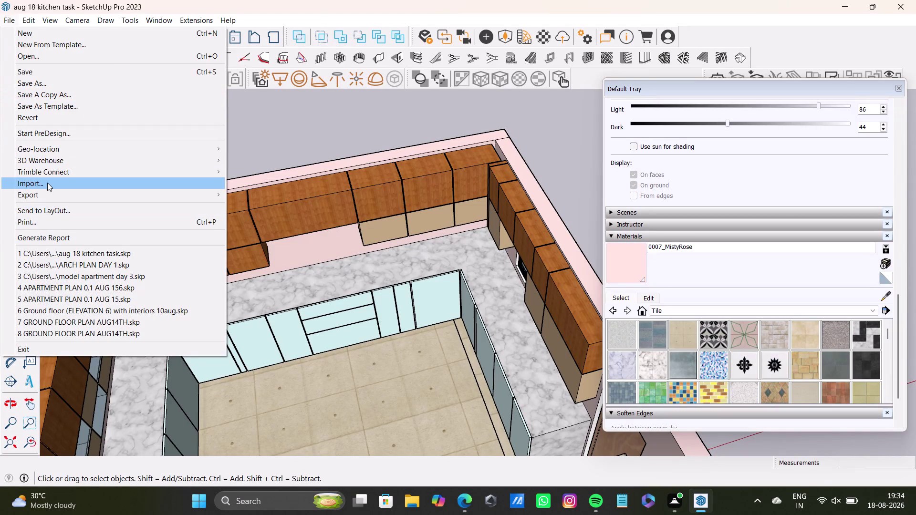
Import the kitchen+chimney model and place it on the counter.
click(47, 183)
click(143, 129)
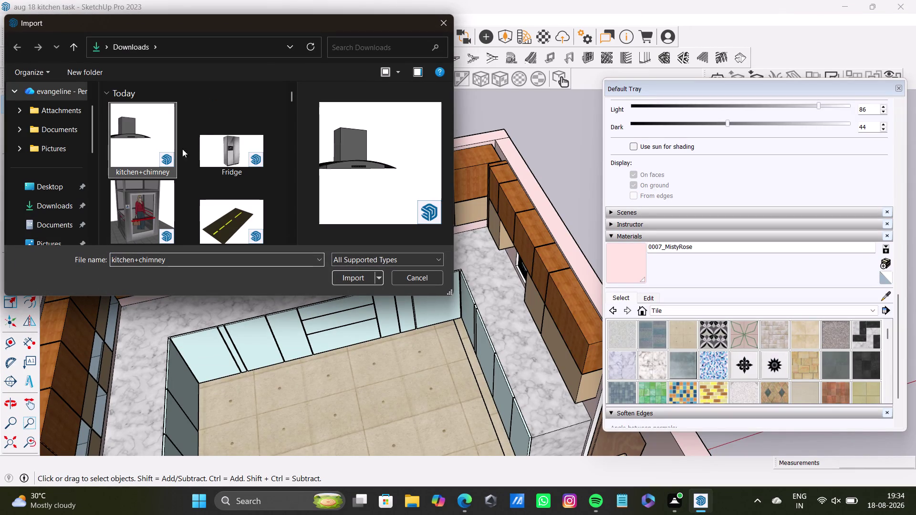
click(358, 280)
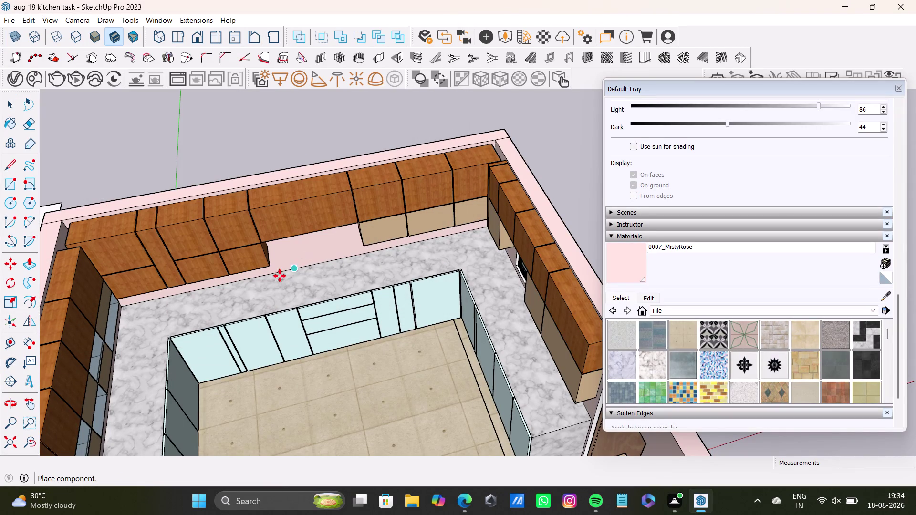
click(255, 312)
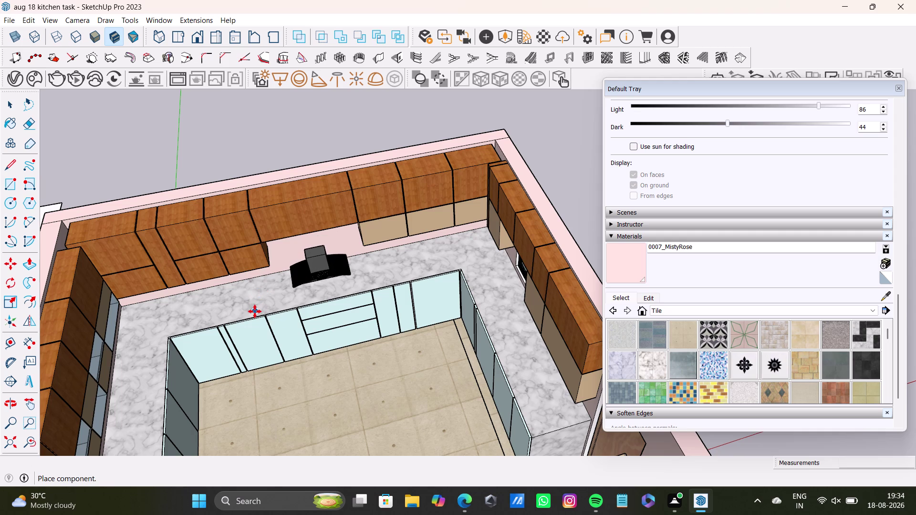
Select the placed chimney hood and pick it up to raise it toward the wall cabinets.
scroll(up, 3)
middle_drag(356, 262, 345, 218)
click(34, 445)
middle_drag(319, 287, 335, 364)
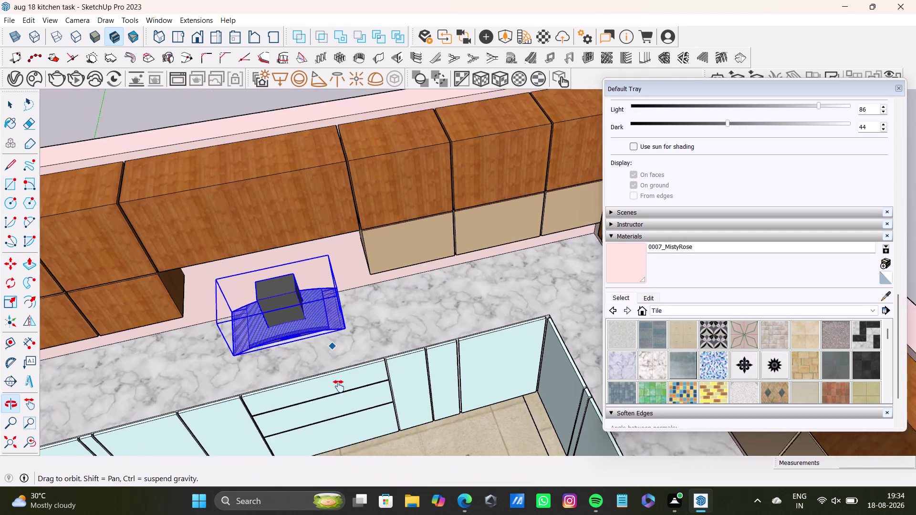
middle_drag(335, 364, 338, 391)
middle_drag(355, 391, 263, 261)
click(303, 298)
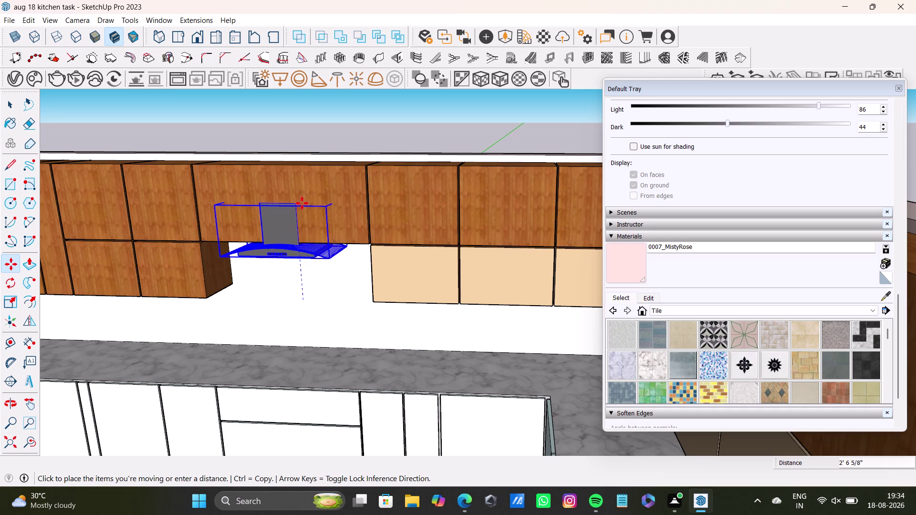
Drop the hood under the wall cabinets and scale it taller.
click(302, 204)
key(s)
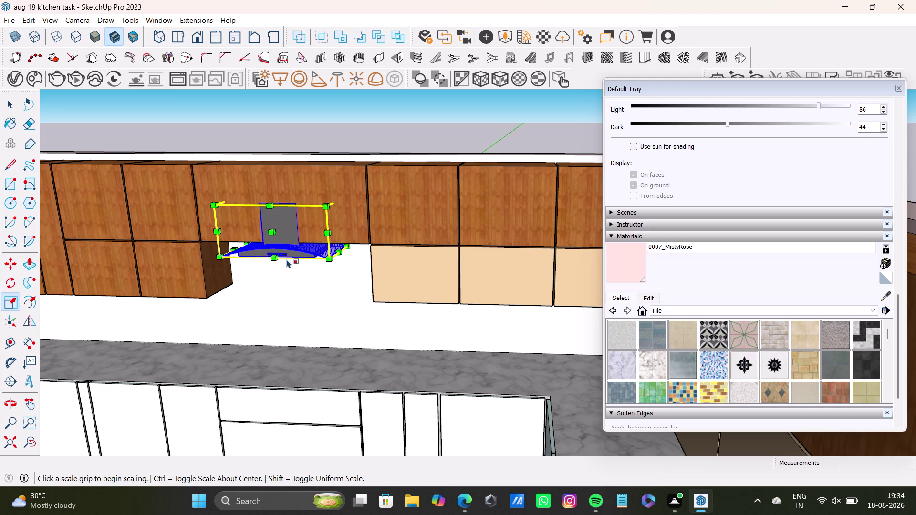
scroll(up, 3)
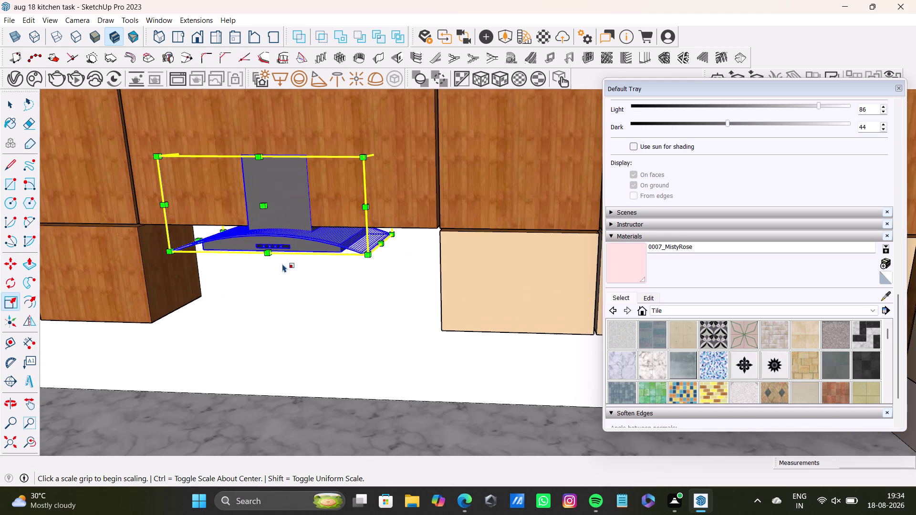
middle_drag(282, 264, 272, 171)
scroll(up, 3)
drag(298, 244, 300, 278)
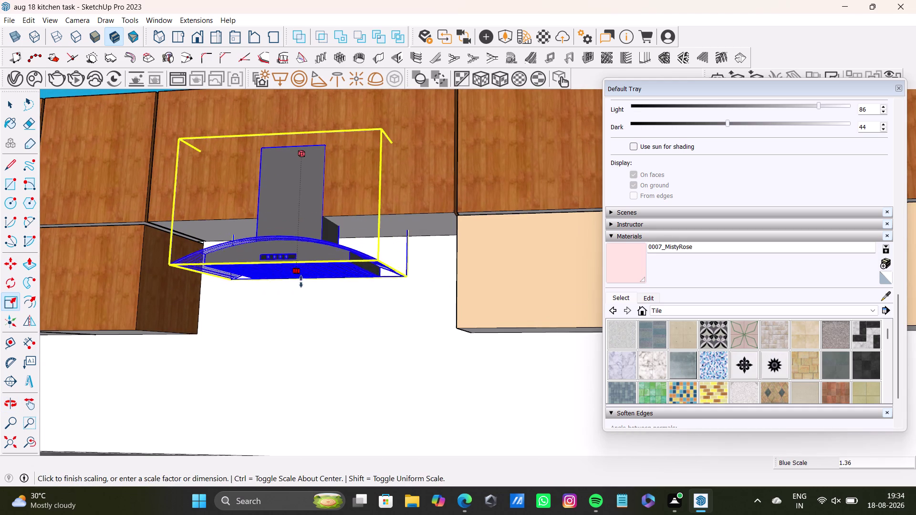
drag(300, 277, 307, 285)
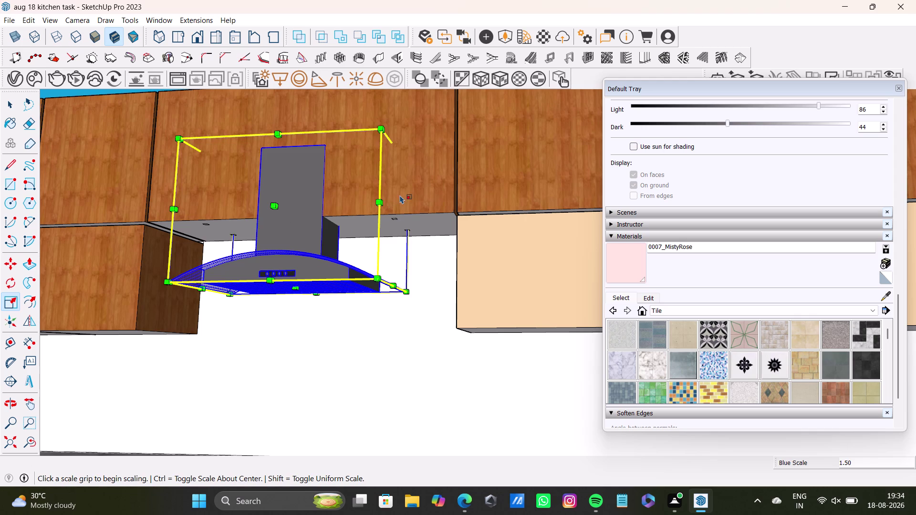
Widen the hood on both sides and reduce its depth toward the wall.
middle_drag(406, 211, 379, 268)
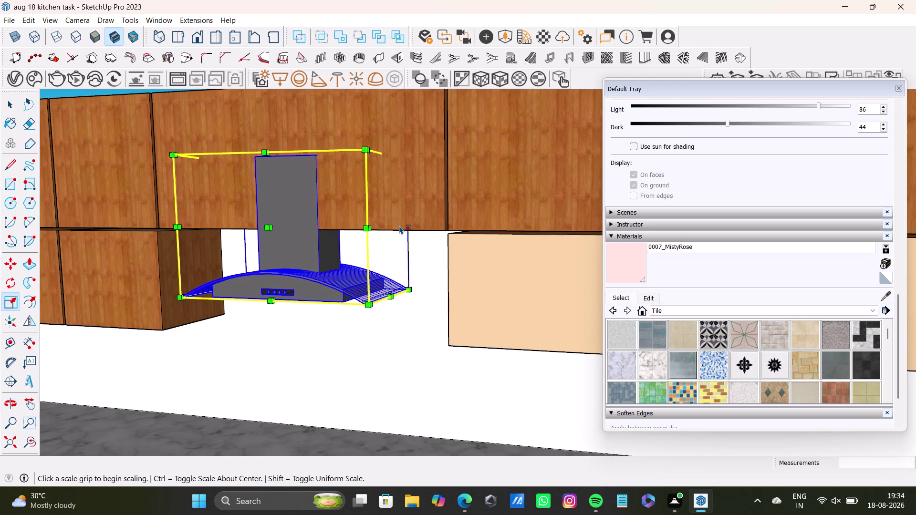
drag(392, 230, 412, 231)
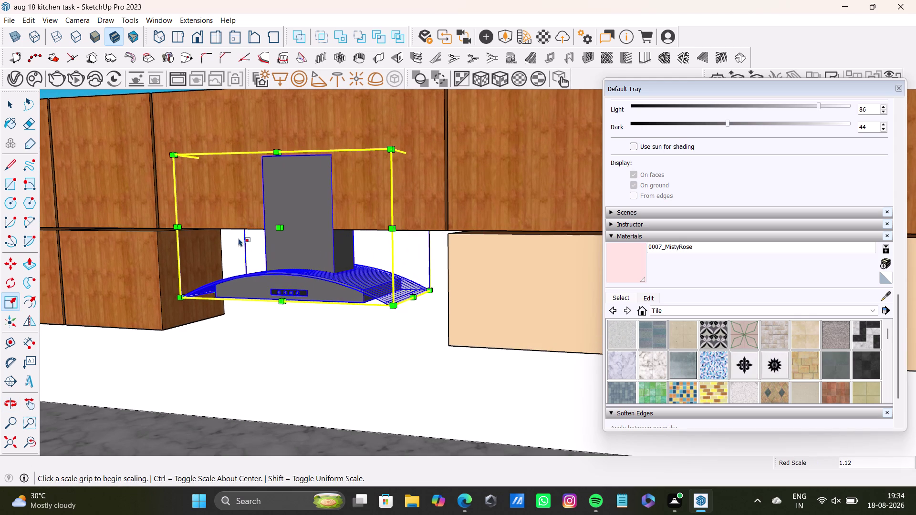
drag(213, 228, 193, 223)
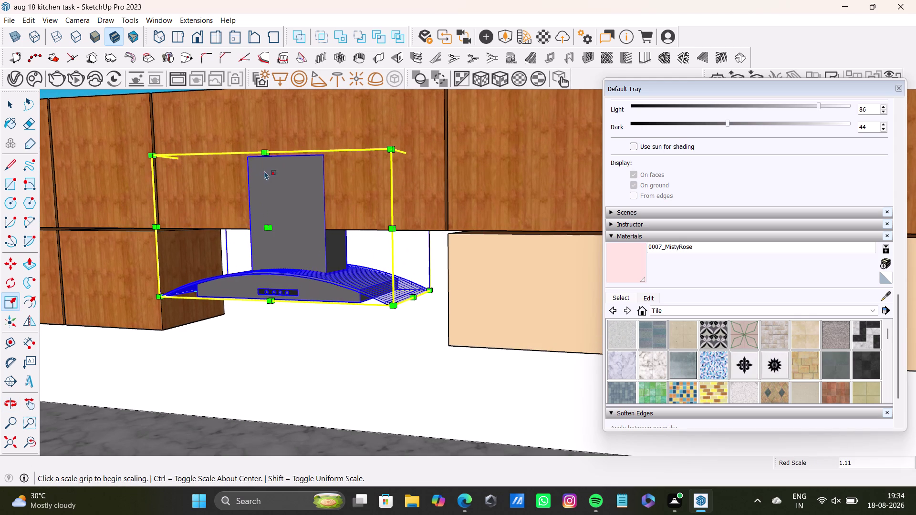
drag(270, 225, 281, 221)
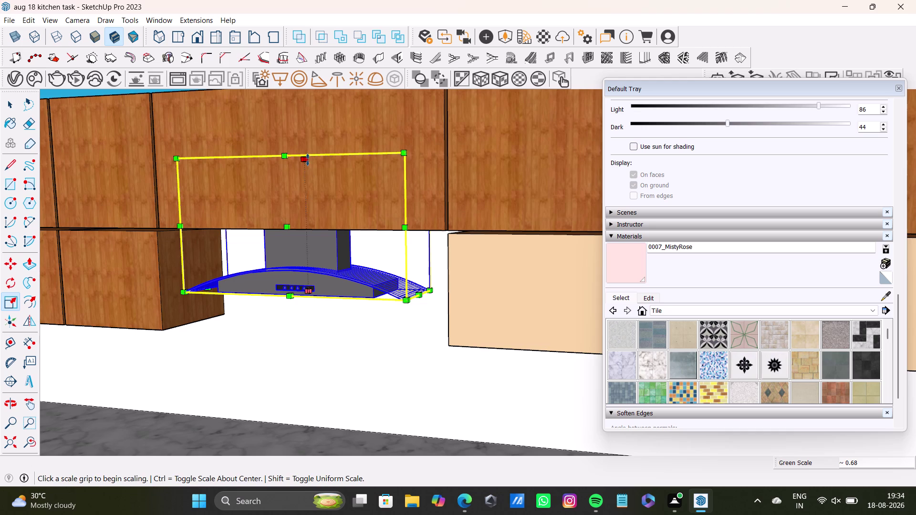
Fine-tune the hood's height to fit the gap and finish scaling.
middle_drag(289, 306, 321, 171)
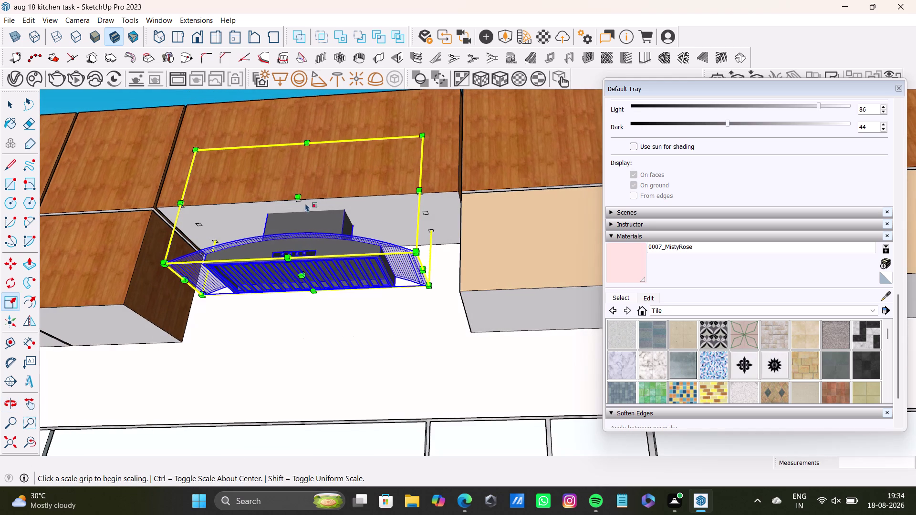
drag(300, 278, 299, 287)
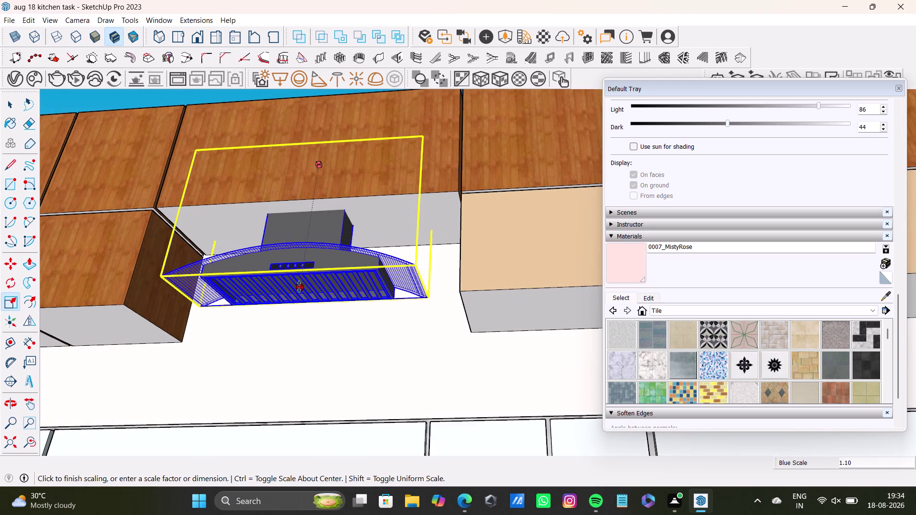
drag(299, 287, 300, 288)
key(space)
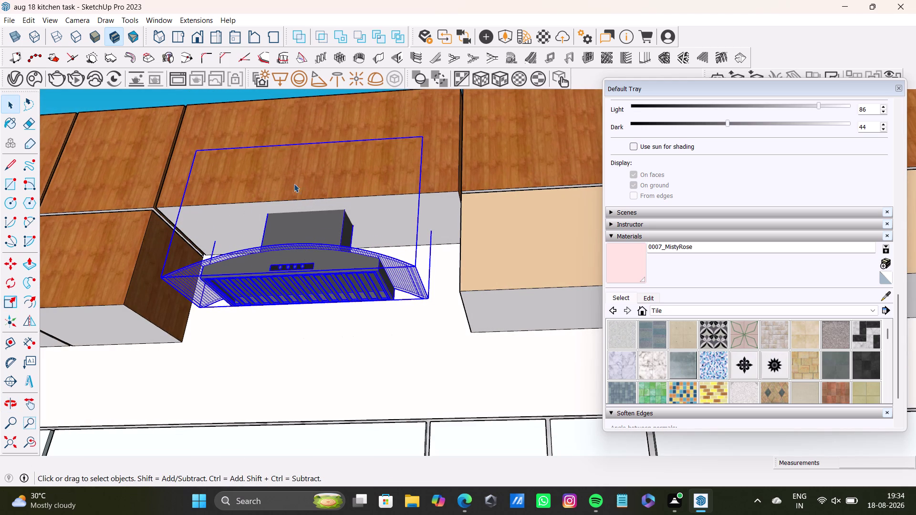
click(883, 298)
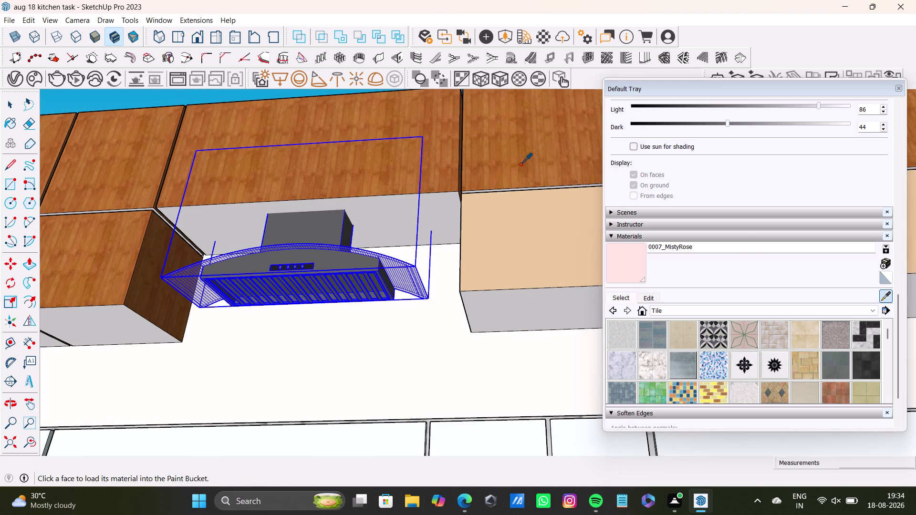
Sample the cabinets' wood material and apply it to nearby wall cabinet faces.
click(521, 164)
click(618, 268)
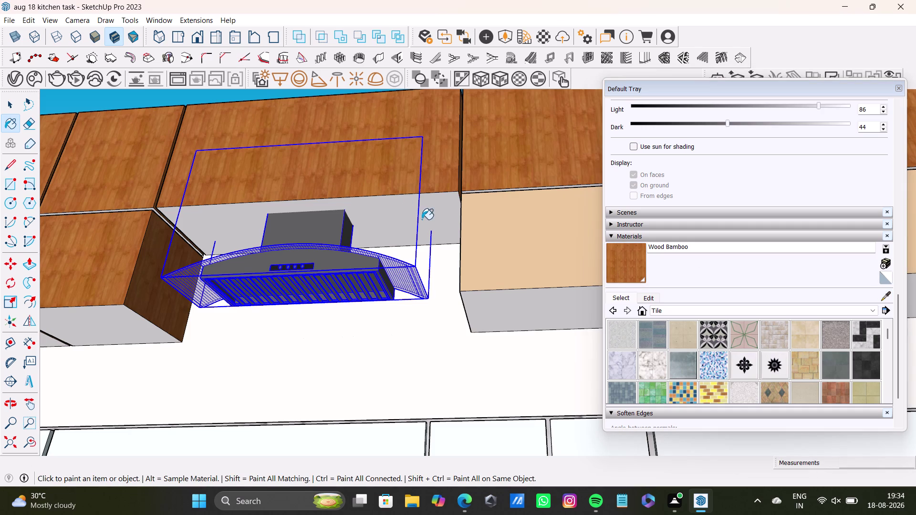
key(space)
click(438, 216)
scroll(up, 3)
scroll(up, 3)
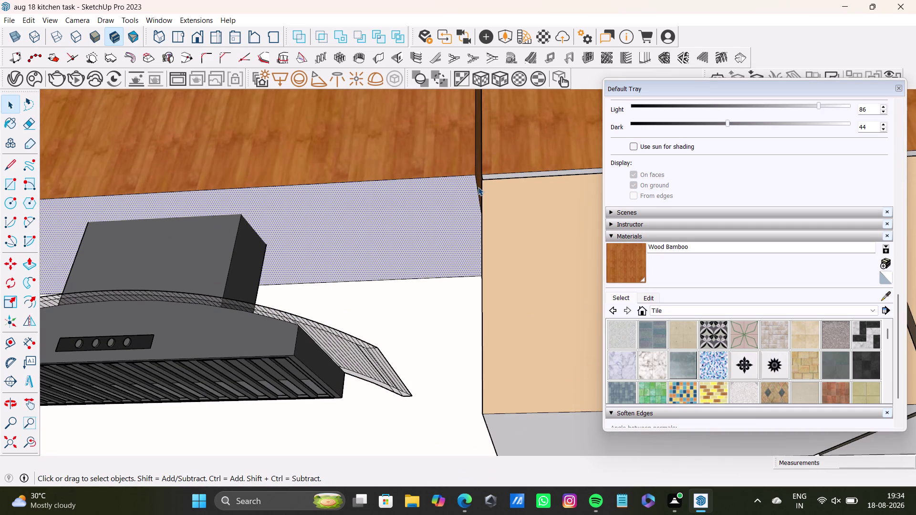
scroll(down, 3)
scroll(up, 3)
click(509, 181)
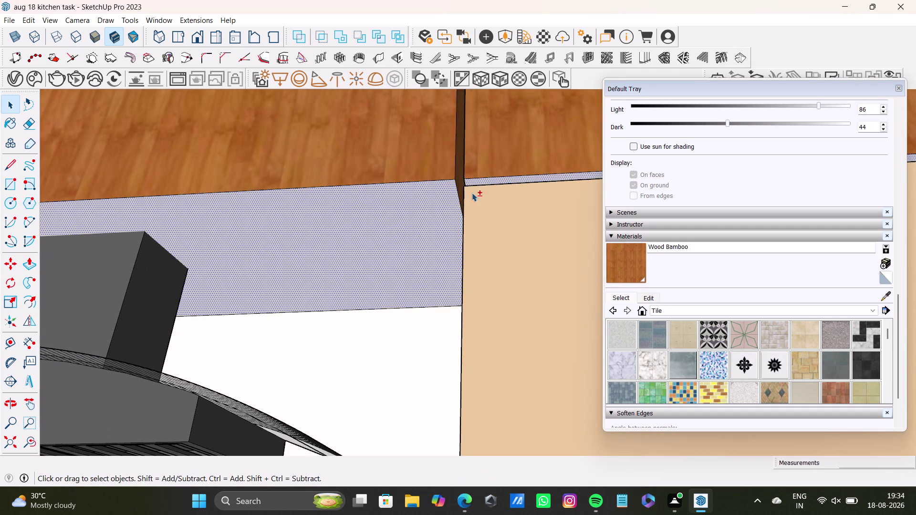
scroll(down, 3)
Paint the joint between the cabinets and the cabinet tops with the sampled wood.
middle_drag(349, 246, 631, 211)
scroll(up, 3)
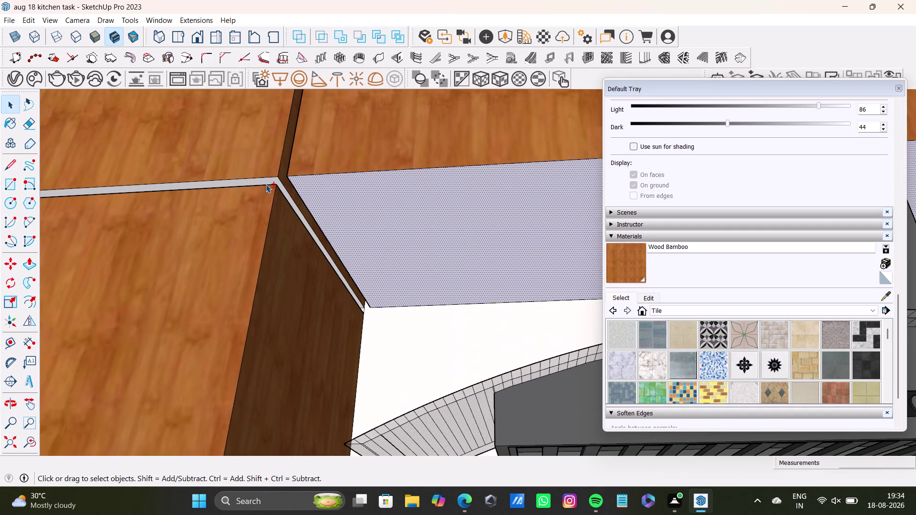
click(269, 181)
scroll(down, 3)
middle_drag(255, 183, 500, 228)
scroll(up, 3)
click(294, 241)
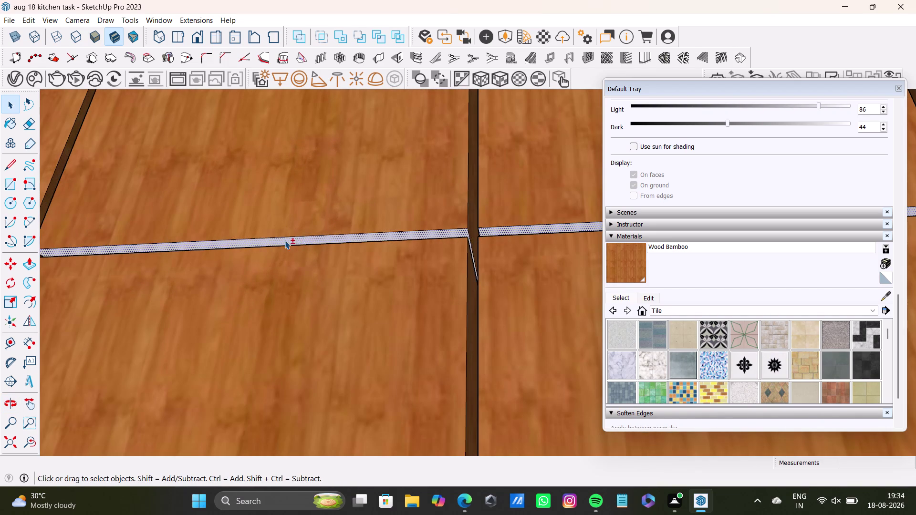
scroll(down, 3)
middle_drag(265, 240, 468, 252)
scroll(up, 3)
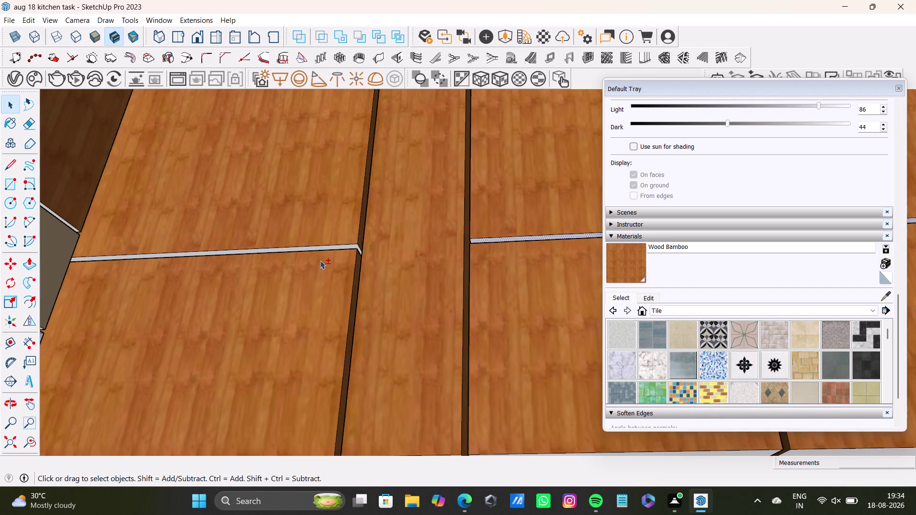
click(335, 249)
scroll(down, 3)
Paint the corner cabinet's faces, including its diagonal edge.
middle_drag(19, 224, 77, 222)
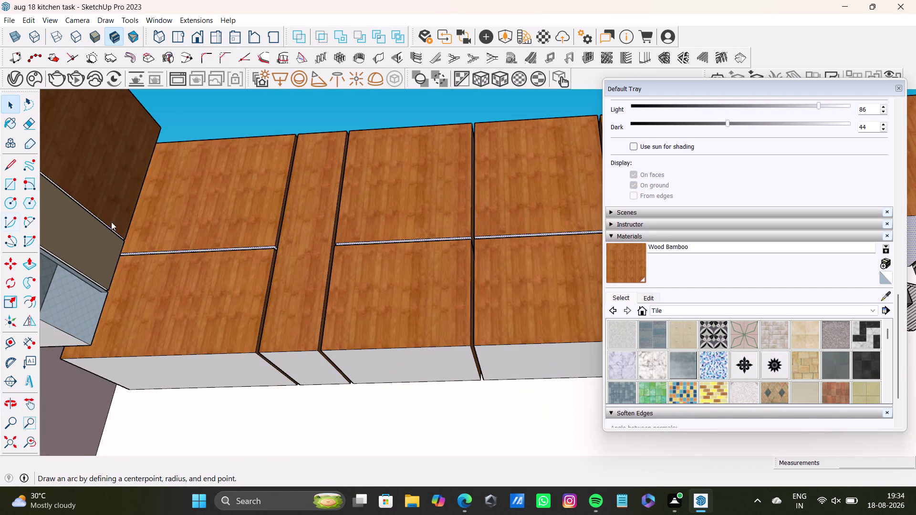
middle_drag(77, 222, 235, 276)
middle_drag(125, 215, 339, 284)
scroll(up, 3)
middle_drag(273, 226, 231, 290)
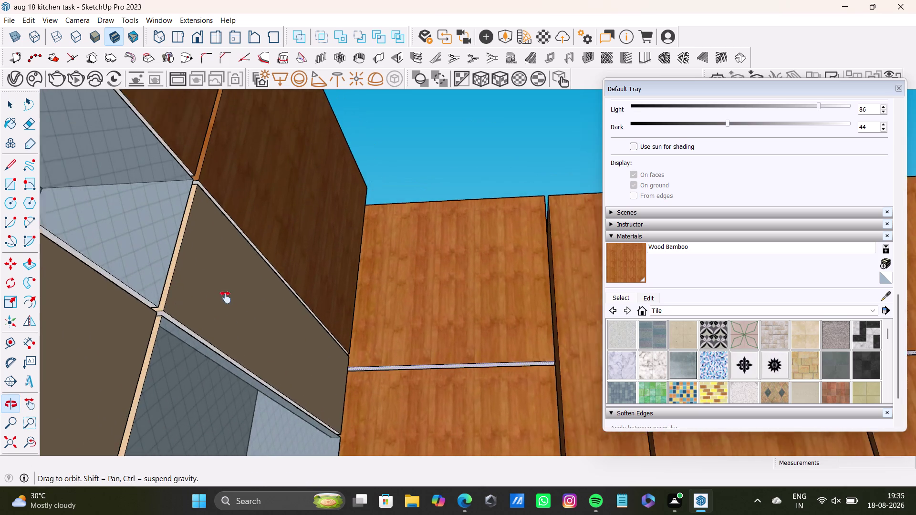
middle_drag(230, 290, 224, 298)
scroll(up, 3)
click(166, 208)
click(158, 208)
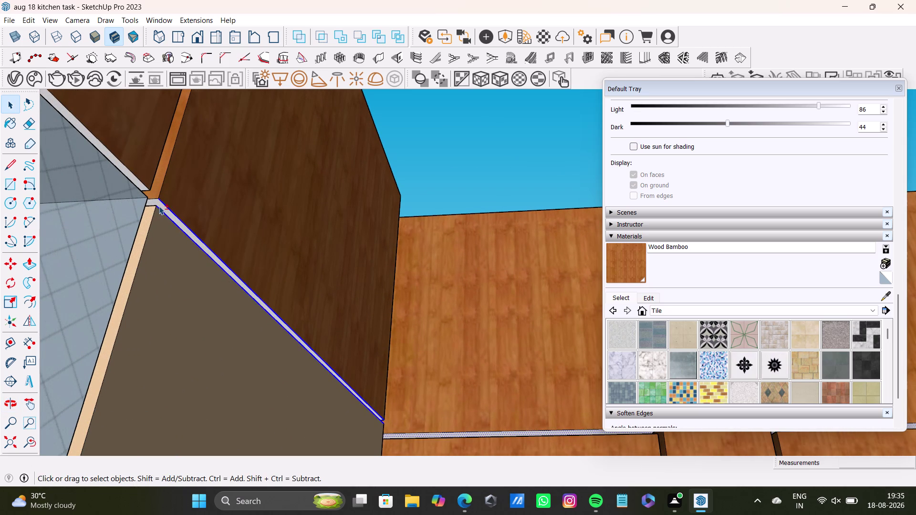
click(160, 205)
click(118, 168)
click(120, 167)
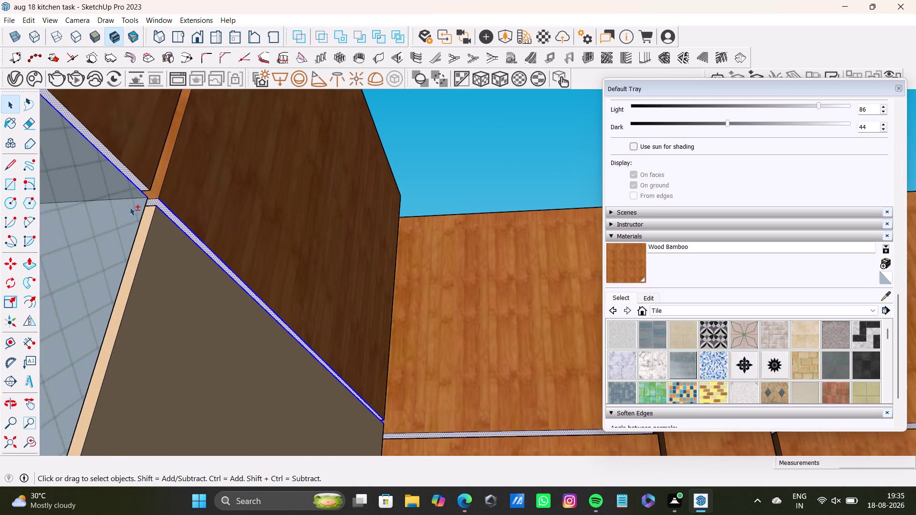
scroll(down, 3)
scroll(up, 3)
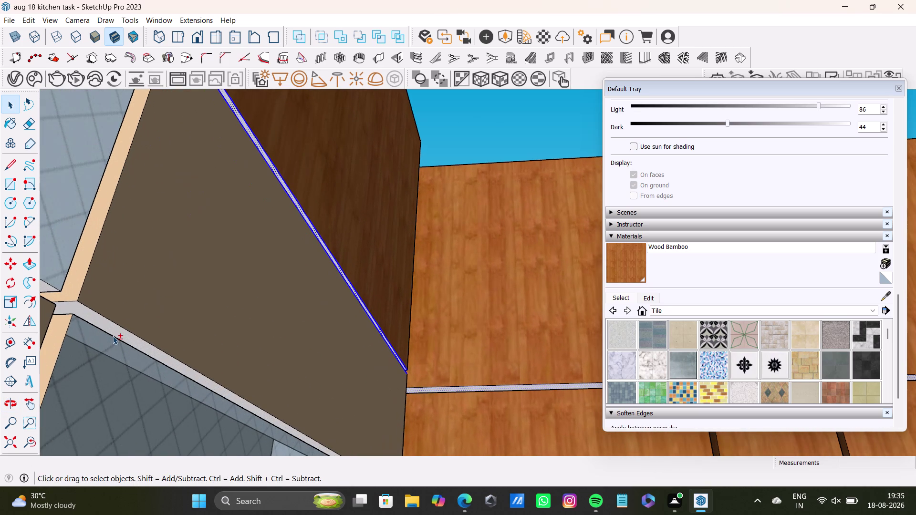
Continue painting the remaining corner cabinet faces.
click(81, 313)
scroll(down, 3)
middle_drag(82, 311, 227, 286)
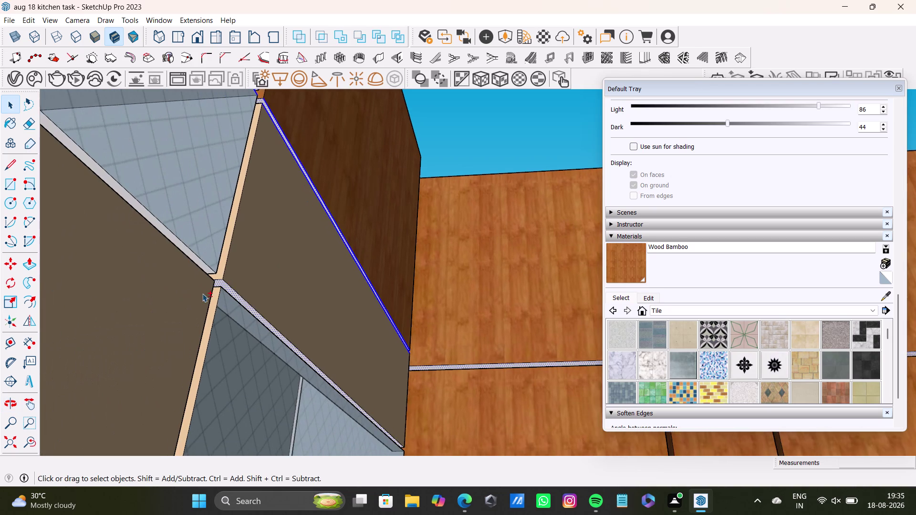
scroll(up, 3)
click(202, 259)
scroll(down, 3)
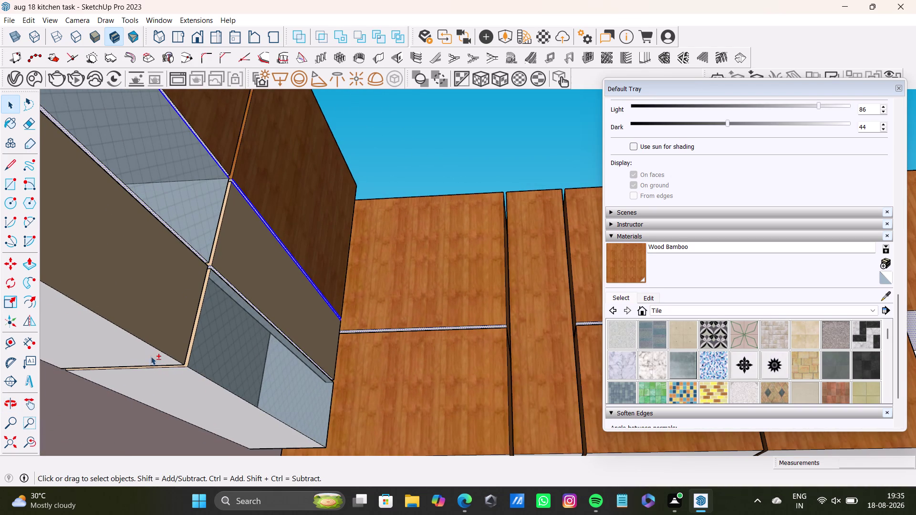
click(134, 358)
click(187, 392)
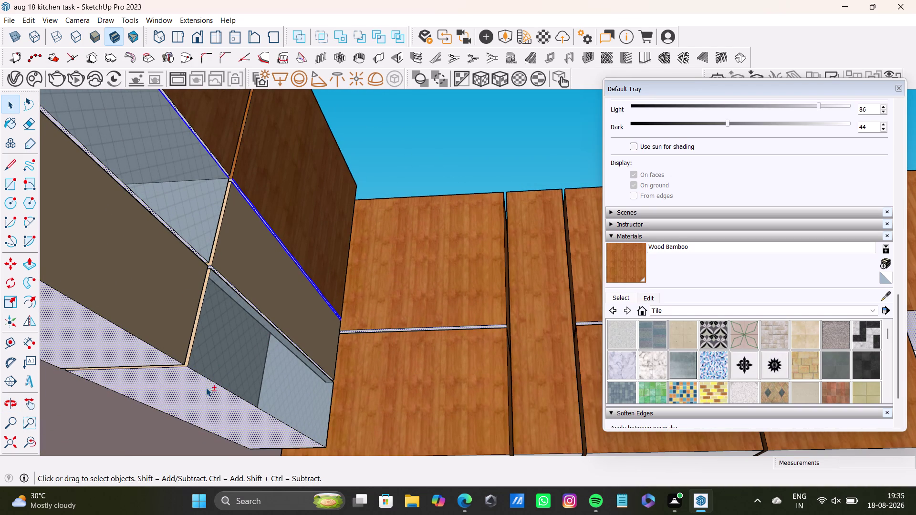
click(186, 418)
click(139, 360)
scroll(down, 3)
middle_drag(179, 337, 305, 460)
scroll(up, 3)
click(233, 177)
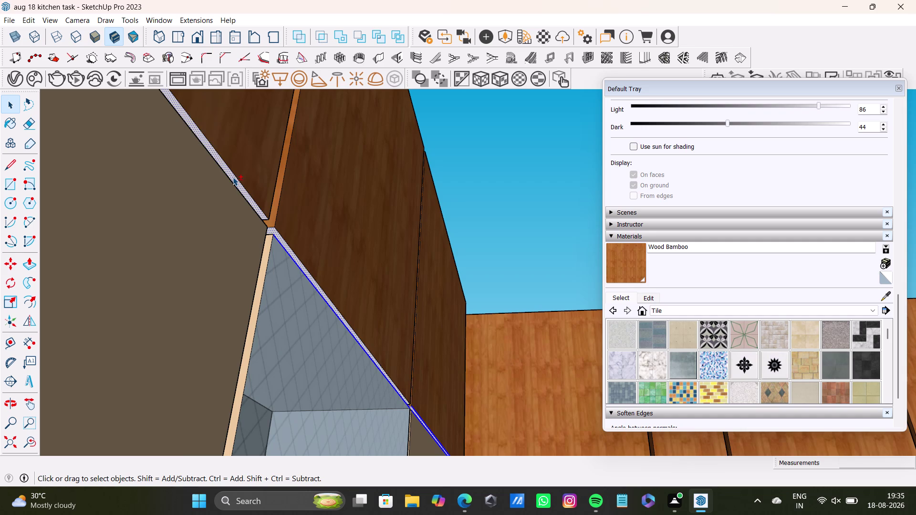
Paint faces along the underside of the upper cabinet row.
scroll(down, 3)
scroll(down, 3)
middle_drag(220, 218, 231, 330)
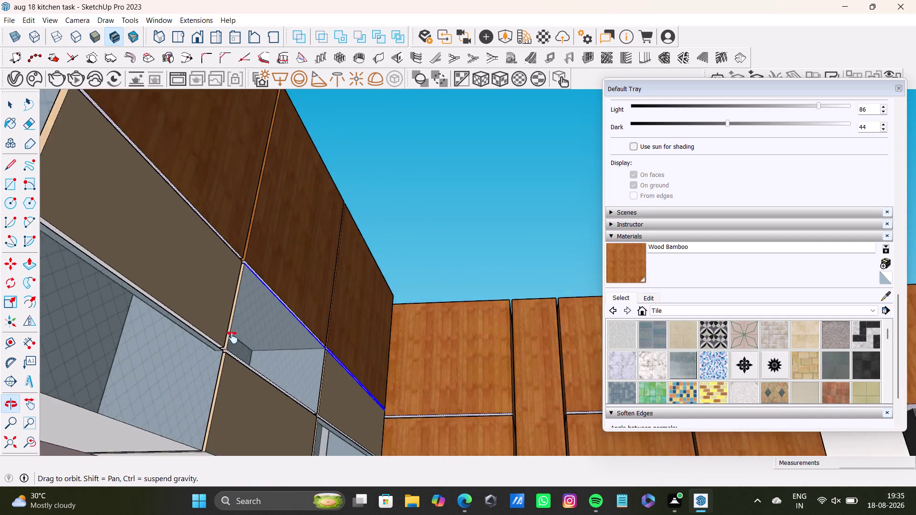
middle_drag(230, 330, 277, 424)
scroll(up, 3)
scroll(up, 3)
click(151, 261)
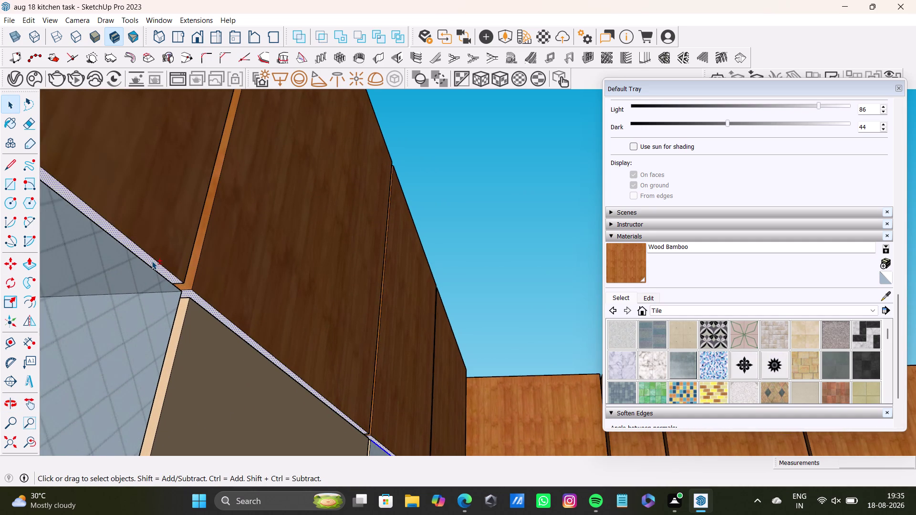
scroll(down, 3)
scroll(up, 3)
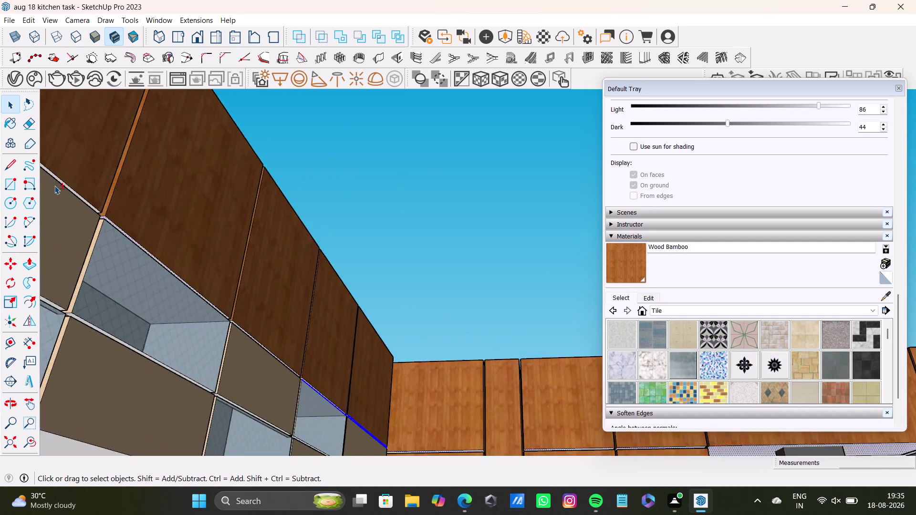
scroll(up, 3)
Paint the side faces of the upper cabinet row.
click(82, 188)
click(82, 191)
click(82, 191)
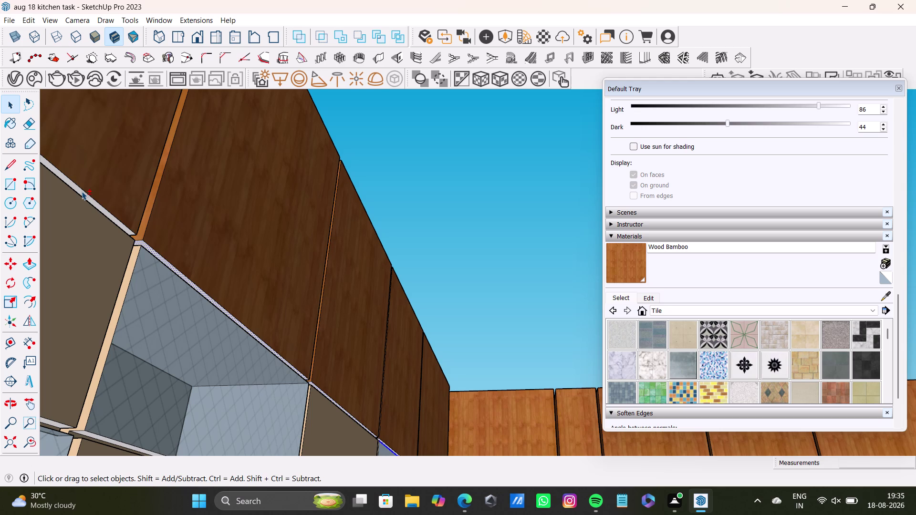
click(81, 193)
scroll(down, 3)
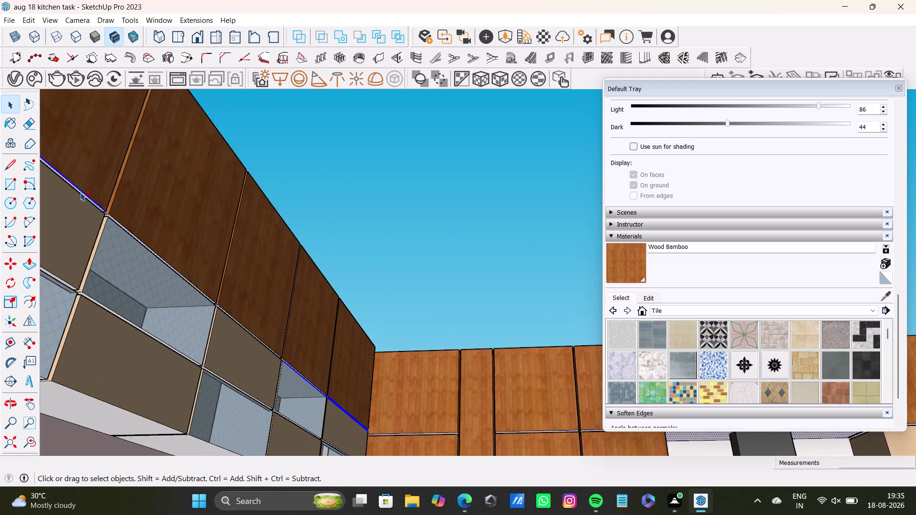
scroll(down, 3)
middle_drag(81, 193, 294, 317)
scroll(up, 3)
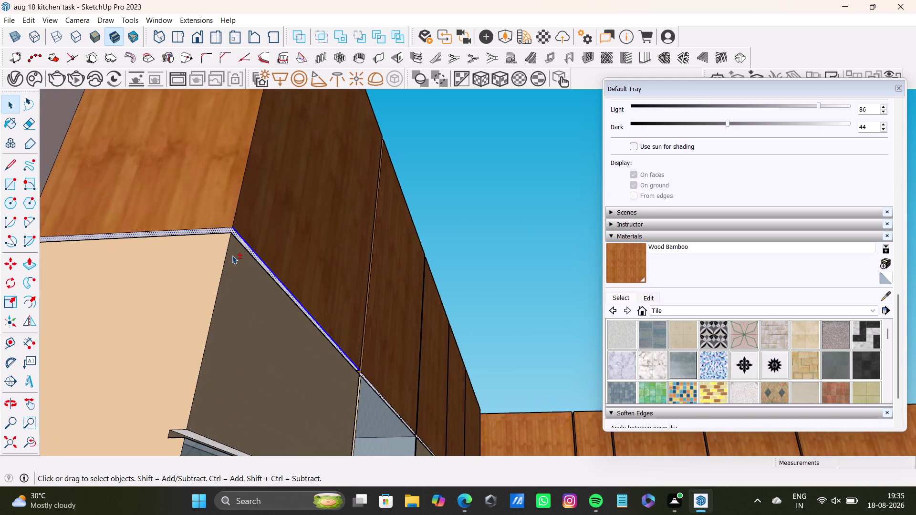
scroll(down, 3)
middle_drag(282, 273, 76, 290)
scroll(down, 3)
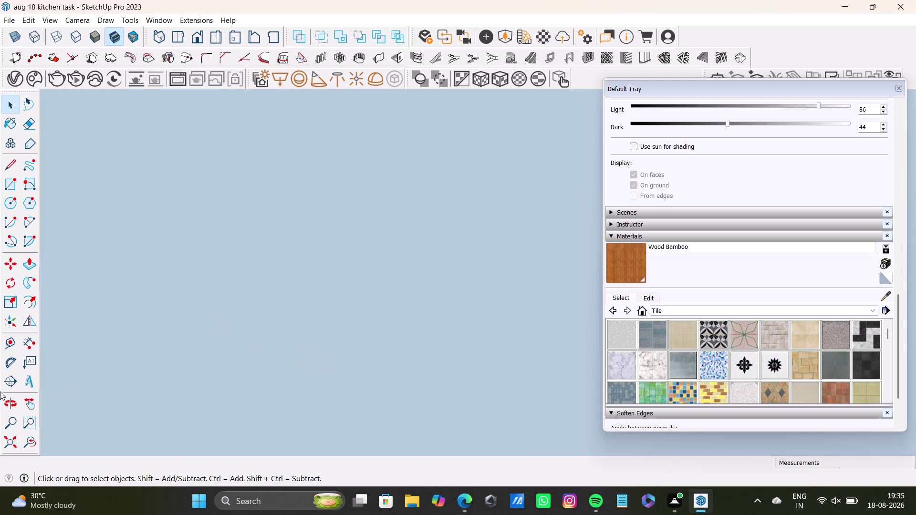
Bring the view in to the wooden cabinet doors above the counter.
click(27, 449)
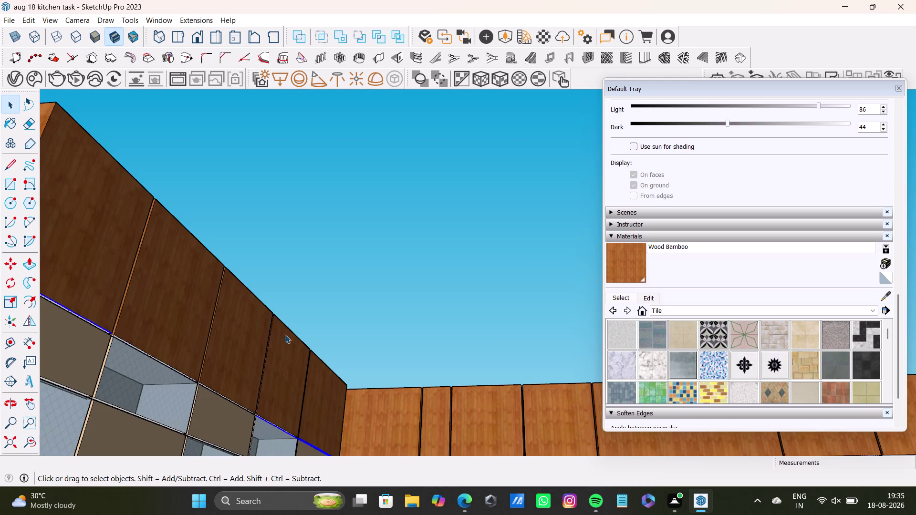
scroll(down, 3)
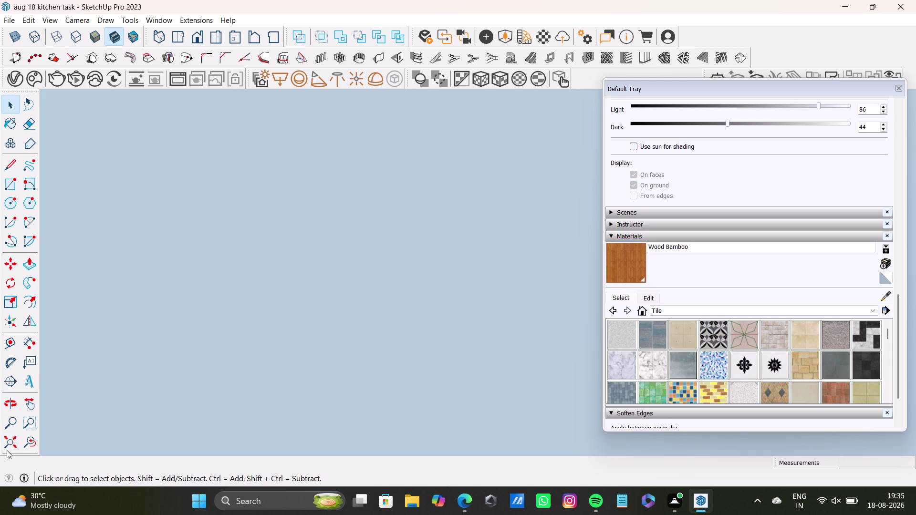
click(8, 449)
middle_drag(390, 312, 342, 514)
scroll(up, 3)
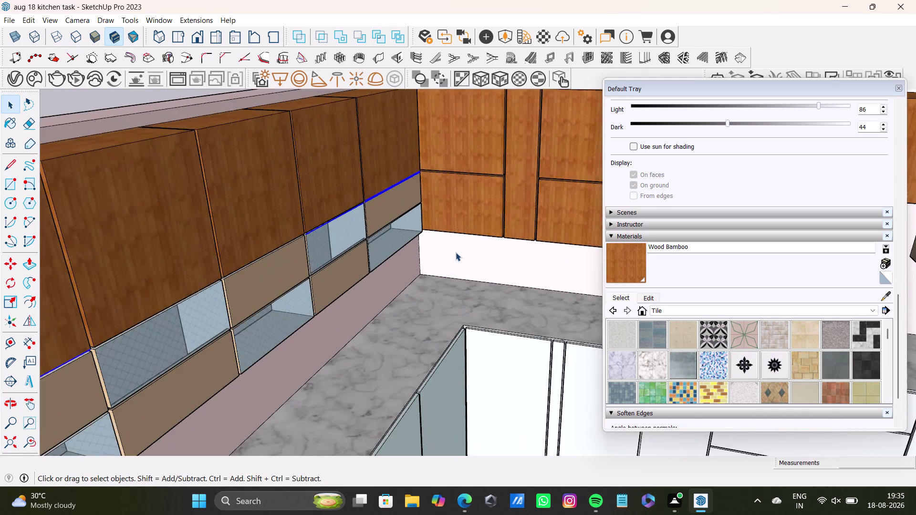
scroll(up, 3)
middle_drag(448, 250, 231, 386)
scroll(up, 3)
middle_drag(164, 300, 190, 208)
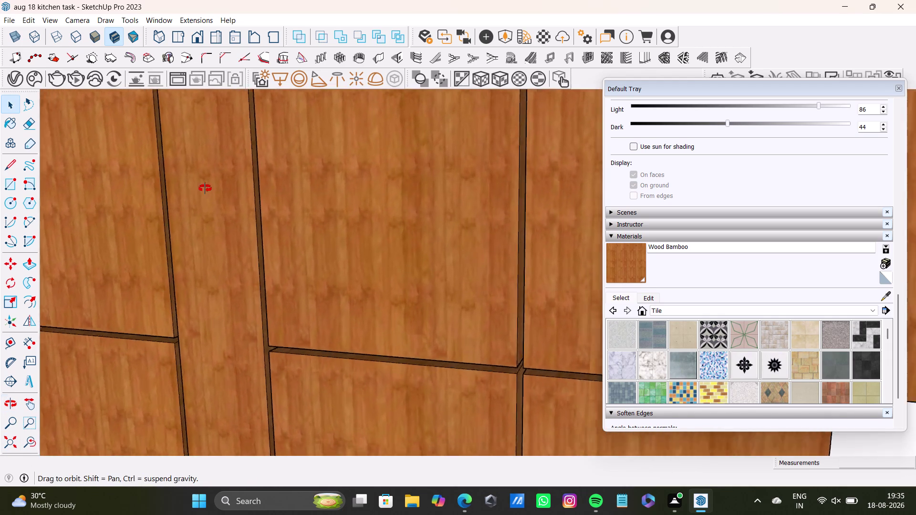
middle_drag(190, 208, 239, 146)
middle_drag(111, 206, 422, 190)
Paint a cabinet door face with Wood Bamboo and leave the Paint Bucket.
click(640, 274)
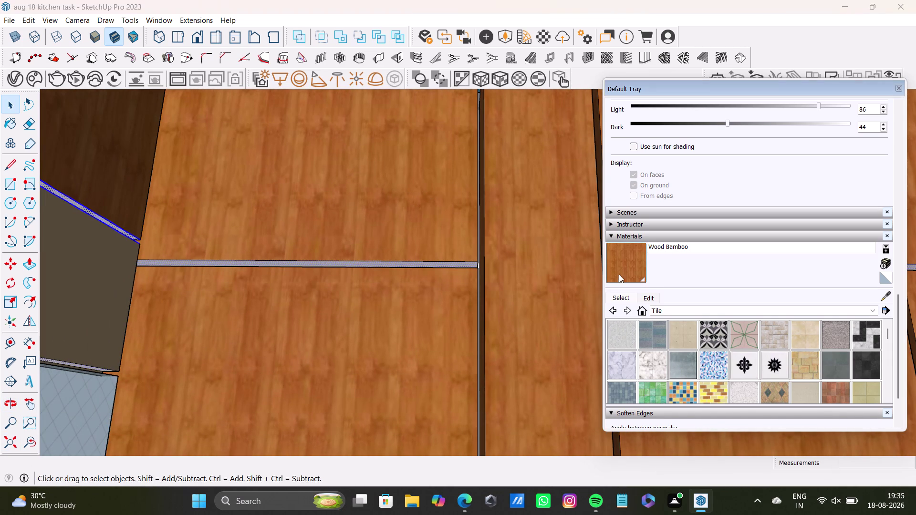
scroll(up, 3)
click(467, 268)
scroll(down, 3)
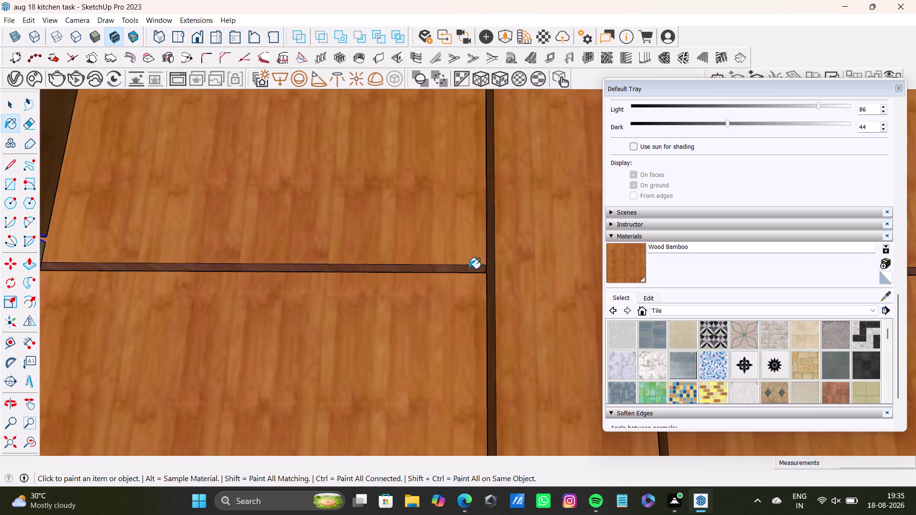
scroll(down, 3)
middle_drag(260, 212, 225, 319)
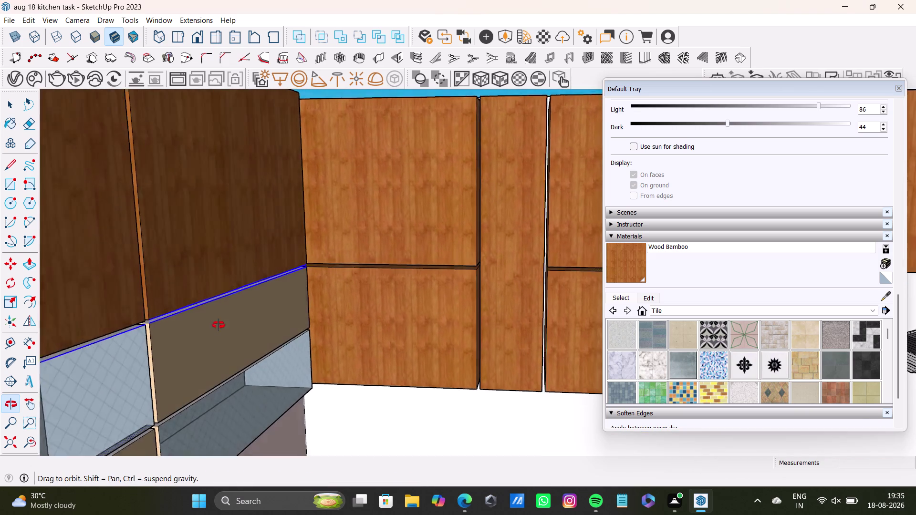
middle_drag(224, 318, 208, 341)
scroll(up, 3)
scroll(down, 3)
key(space)
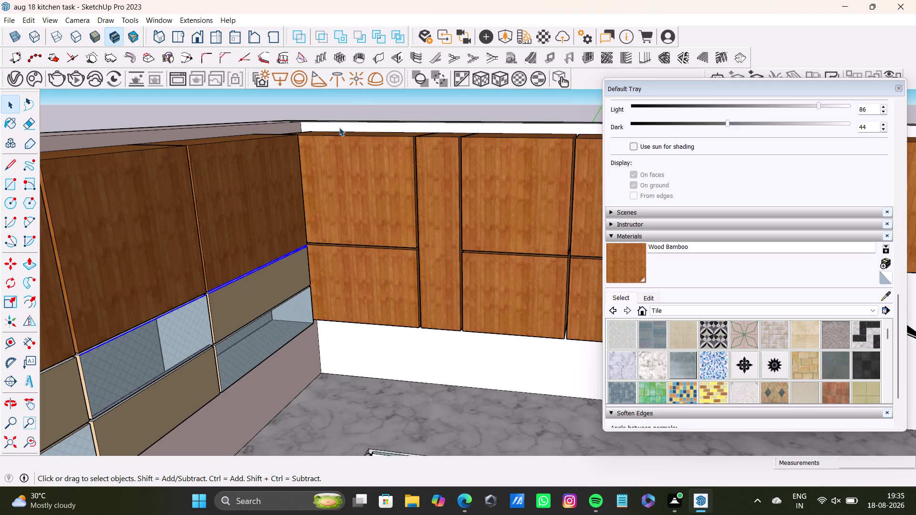
click(360, 99)
scroll(down, 3)
middle_drag(422, 241, 228, 301)
scroll(up, 3)
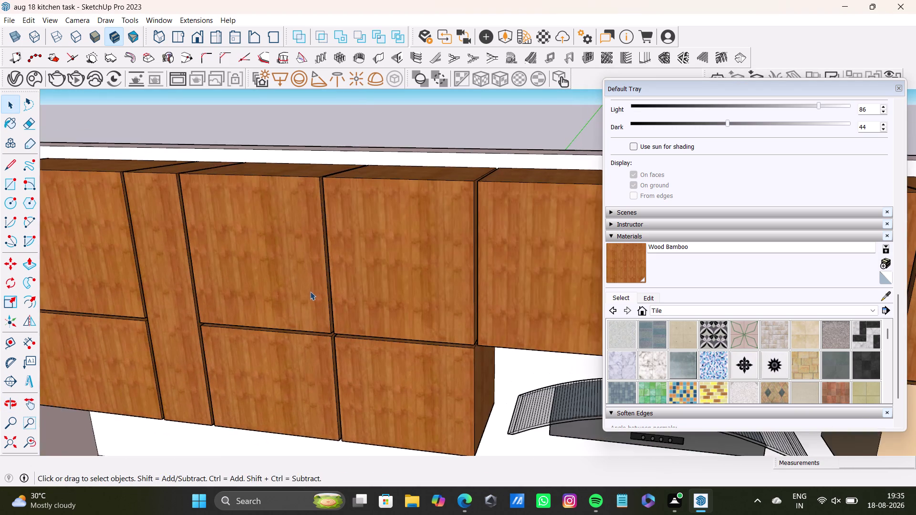
scroll(up, 3)
middle_drag(310, 291, 329, 174)
scroll(up, 3)
scroll(down, 3)
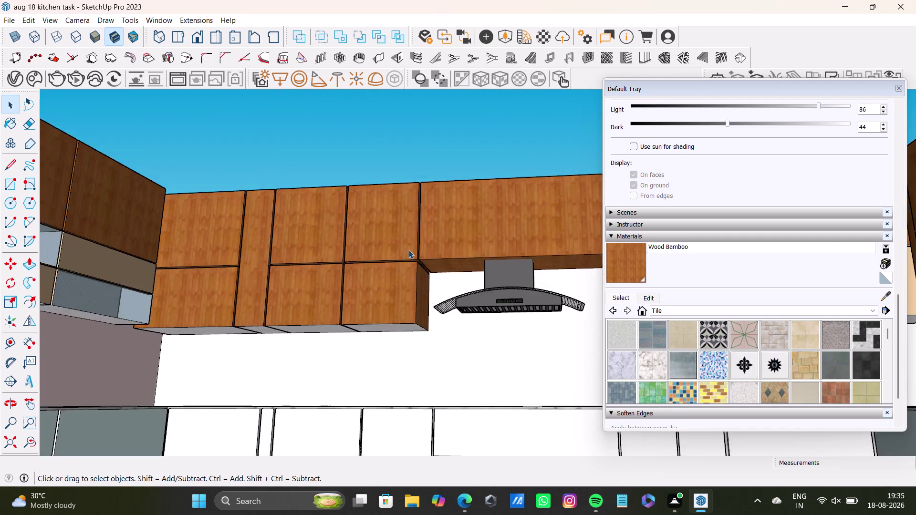
scroll(down, 3)
click(8, 446)
middle_drag(292, 260, 257, 428)
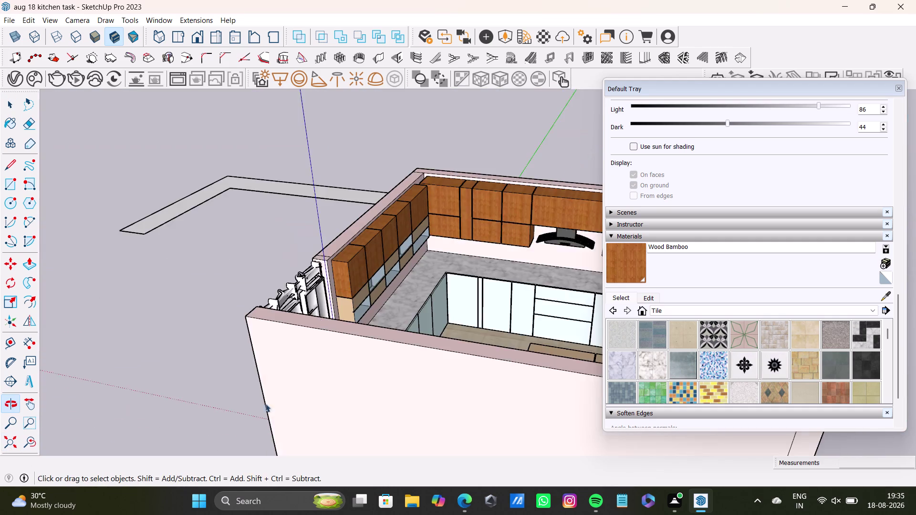
scroll(up, 3)
middle_drag(393, 260, 22, 327)
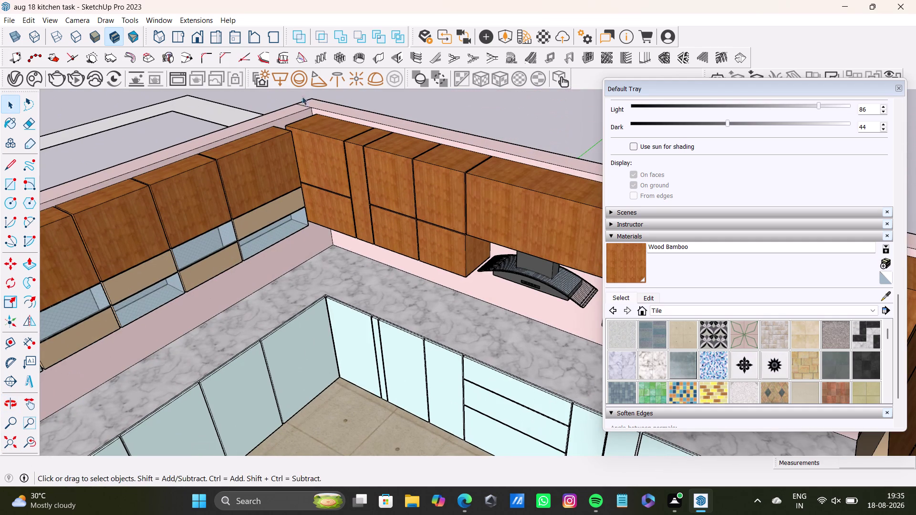
scroll(down, 3)
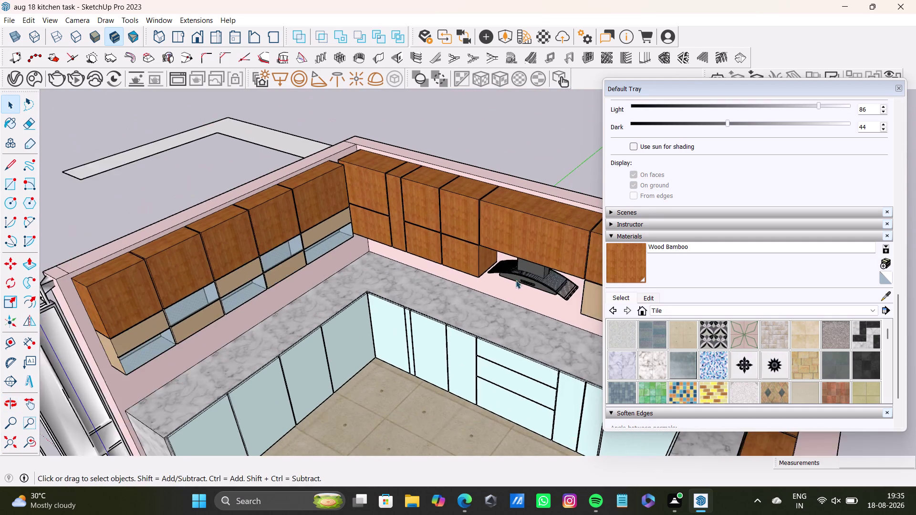
middle_drag(513, 282, 452, 299)
middle_drag(450, 304, 640, 261)
middle_drag(575, 256, 434, 282)
scroll(up, 3)
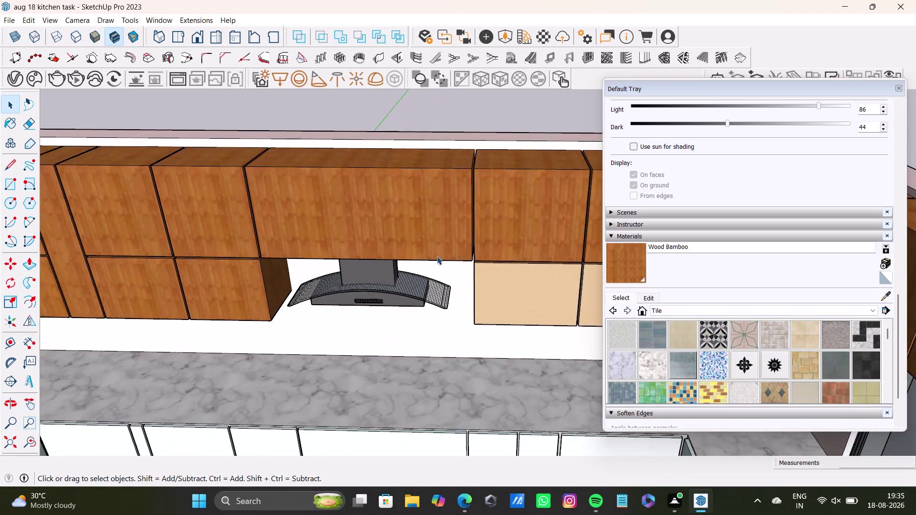
middle_drag(436, 257, 442, 153)
Select the chimney hood beneath the upper cabinets for scaling.
key(s)
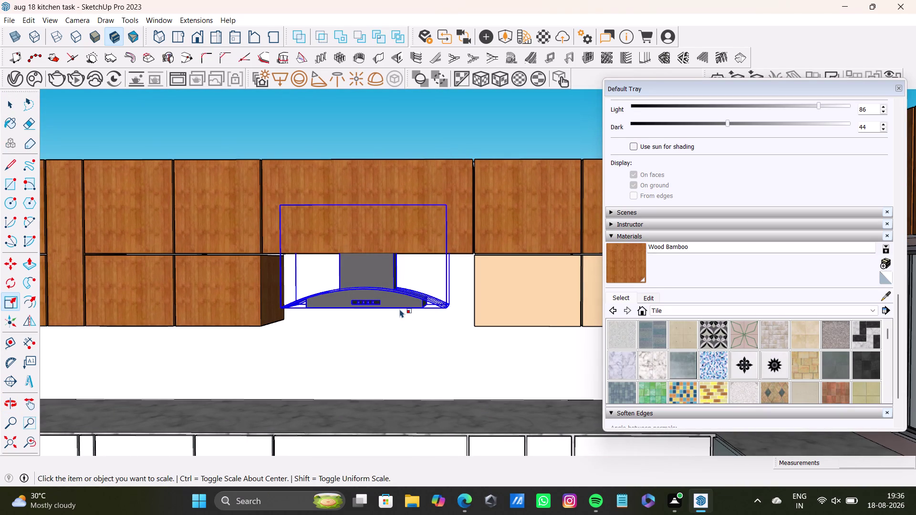
key(s)
click(380, 292)
click(383, 299)
key(space)
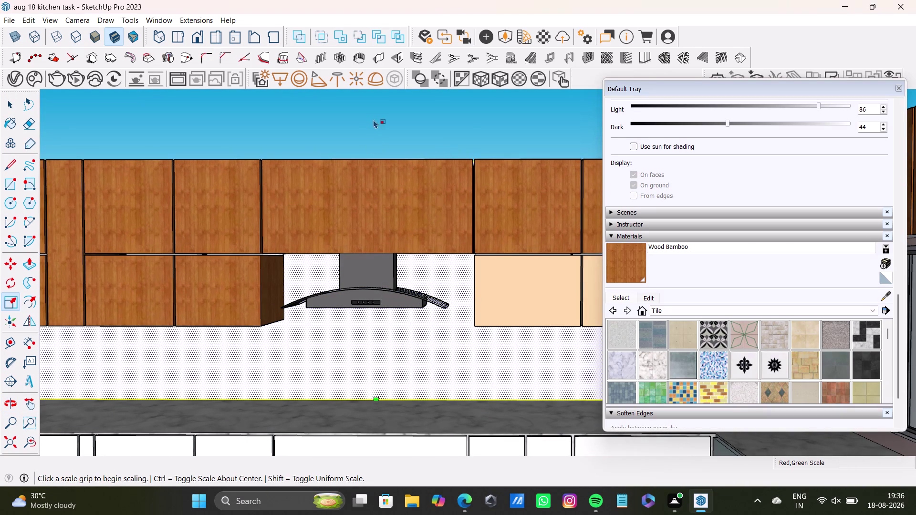
click(374, 119)
click(380, 295)
Scale the chimney hood up uniformly from a corner grip to about 1.03.
key(space)
click(380, 295)
click(380, 295)
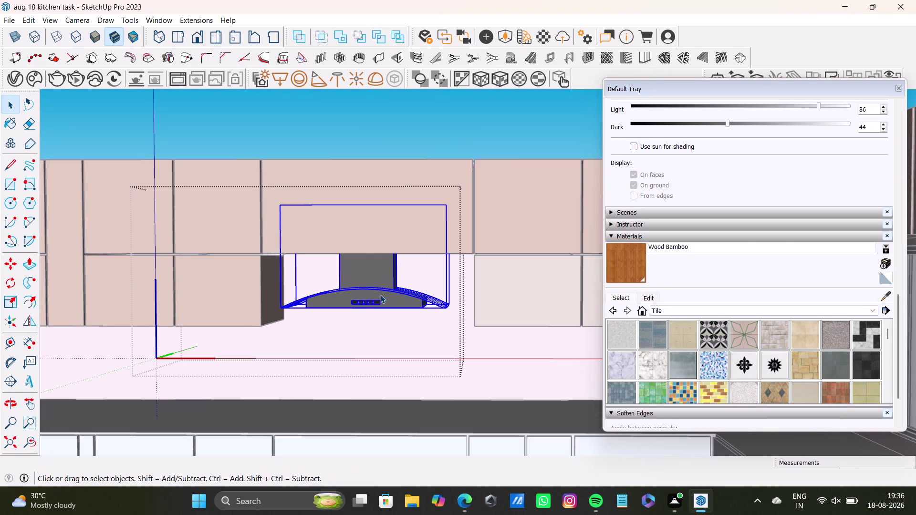
key(s)
drag(446, 309, 451, 312)
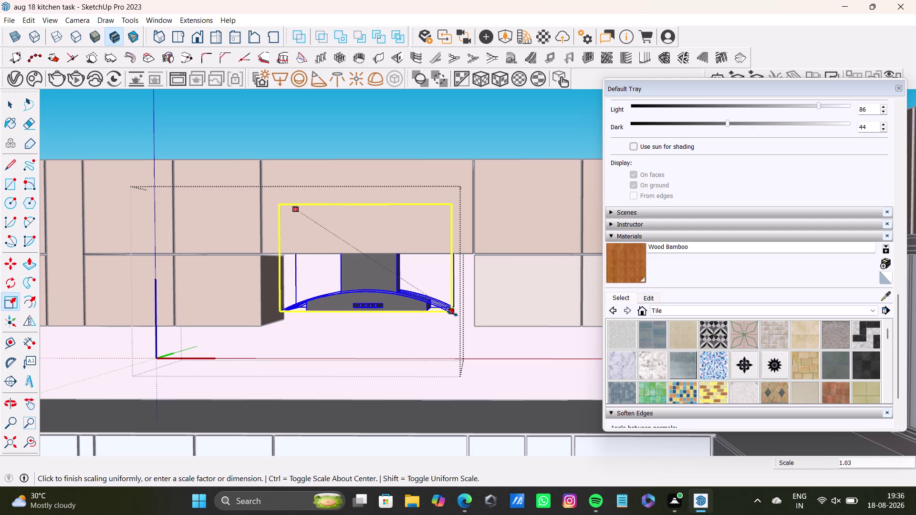
drag(451, 312, 460, 328)
key(space)
Orbit around the kitchen to check the enlarged hood under the cabinets.
scroll(down, 3)
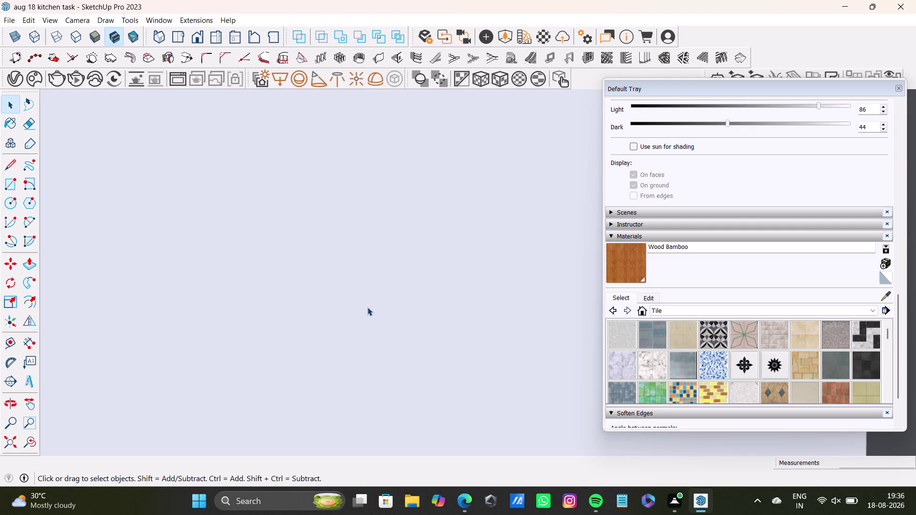
scroll(down, 3)
click(23, 441)
middle_drag(281, 202, 270, 306)
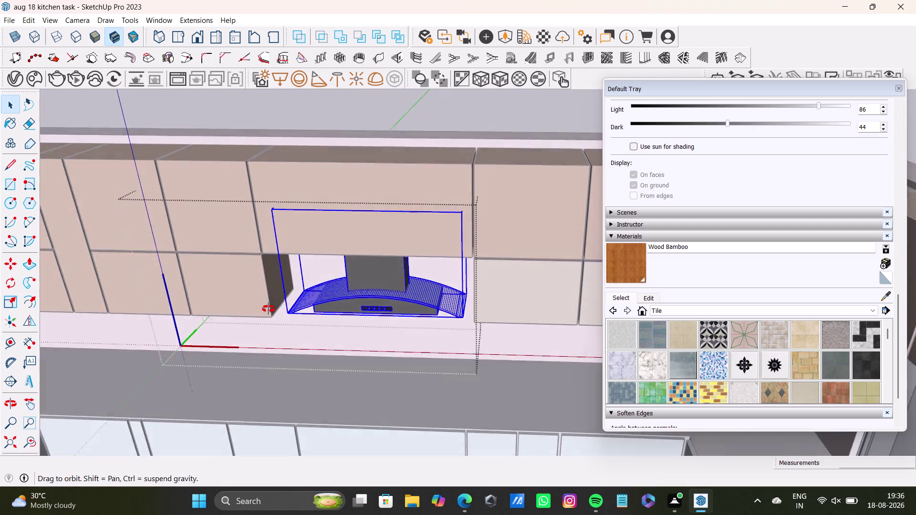
middle_drag(270, 306, 265, 326)
key(space)
click(383, 95)
scroll(down, 3)
middle_drag(341, 331, 353, 316)
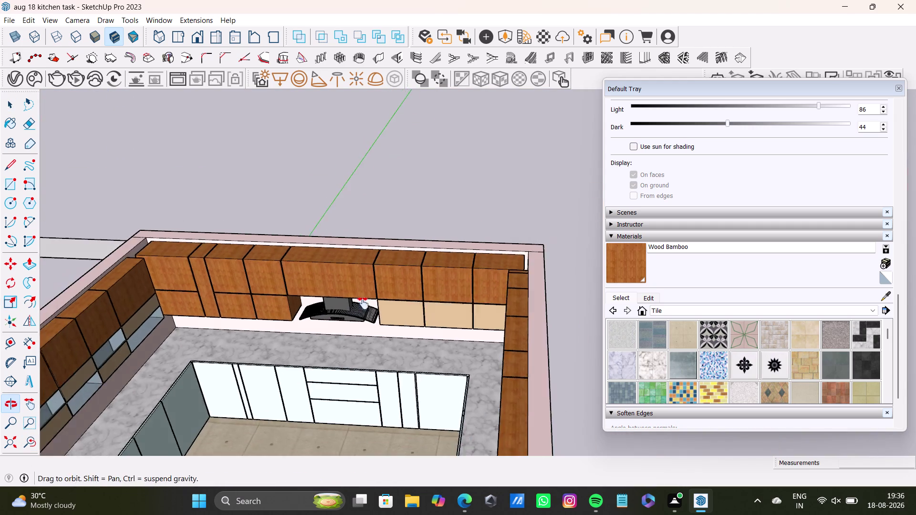
middle_drag(353, 316, 390, 250)
scroll(up, 3)
middle_drag(392, 296, 405, 310)
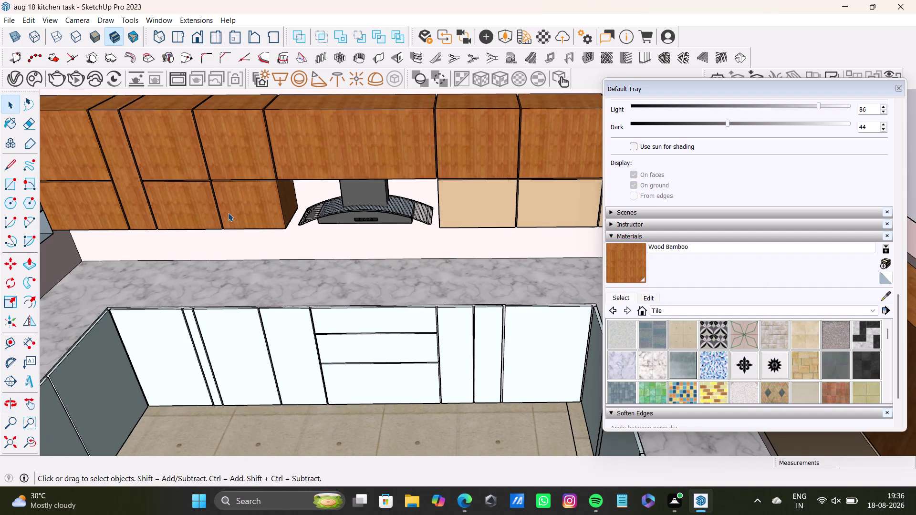
click(9, 18)
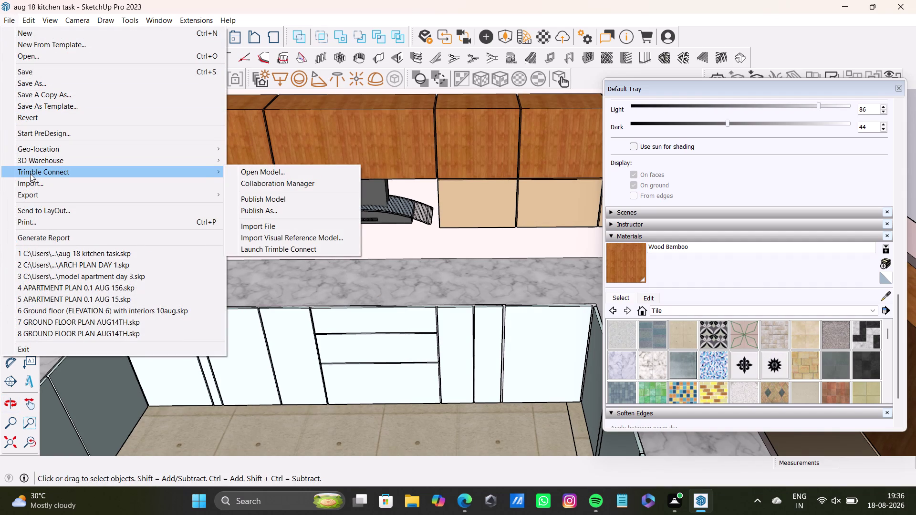
Start a File > Import and browse down through the Downloads folder.
click(30, 186)
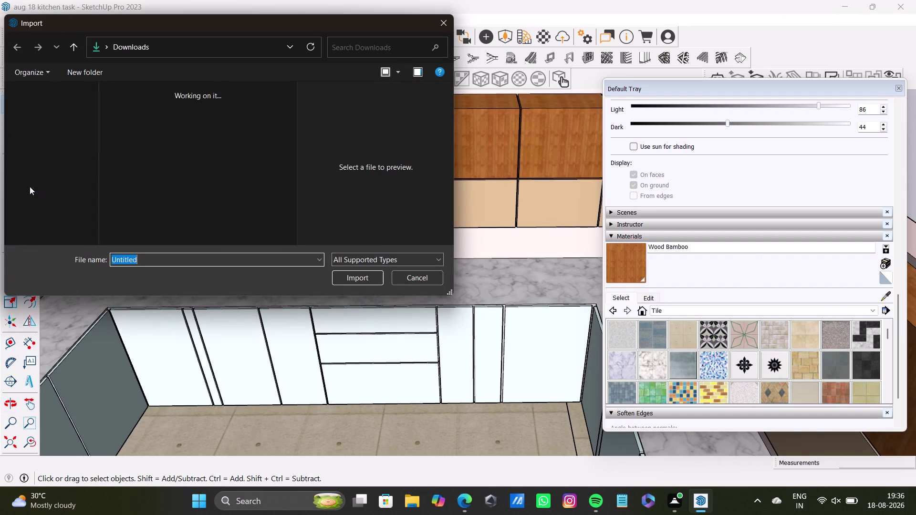
click(60, 205)
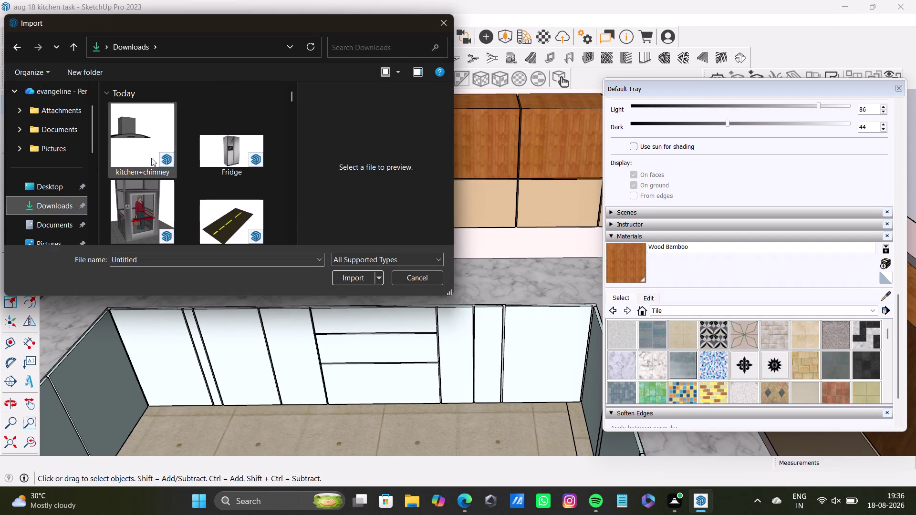
scroll(down, 3)
scroll(down, 3)
scroll(down, 3)
scroll(down, 3)
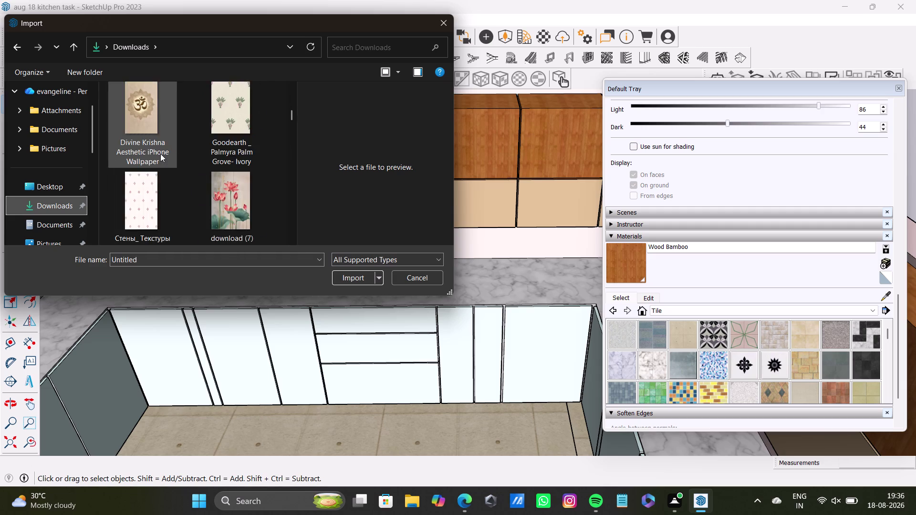
scroll(down, 3)
scroll(down, 3)
scroll(down, 3)
scroll(down, 3)
scroll(down, 3)
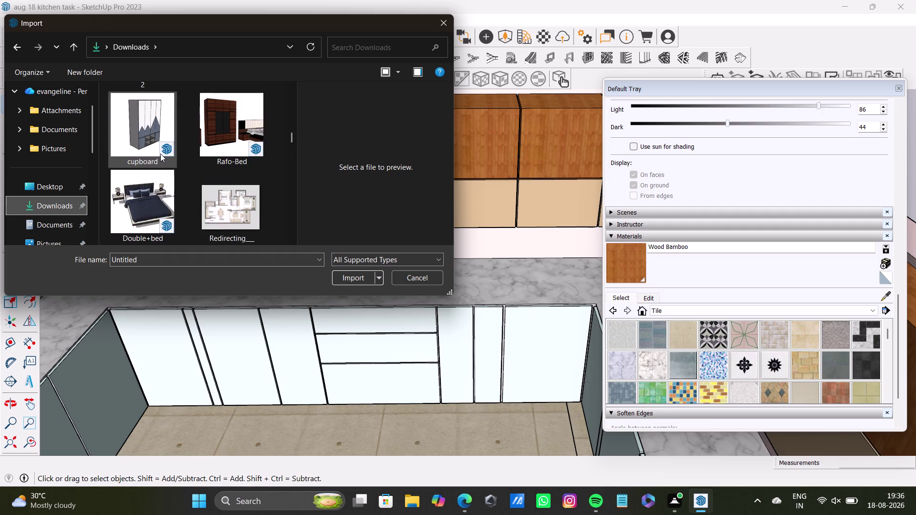
scroll(down, 3)
scroll(down, 3)
scroll(down, 3)
scroll(down, 3)
scroll(down, 3)
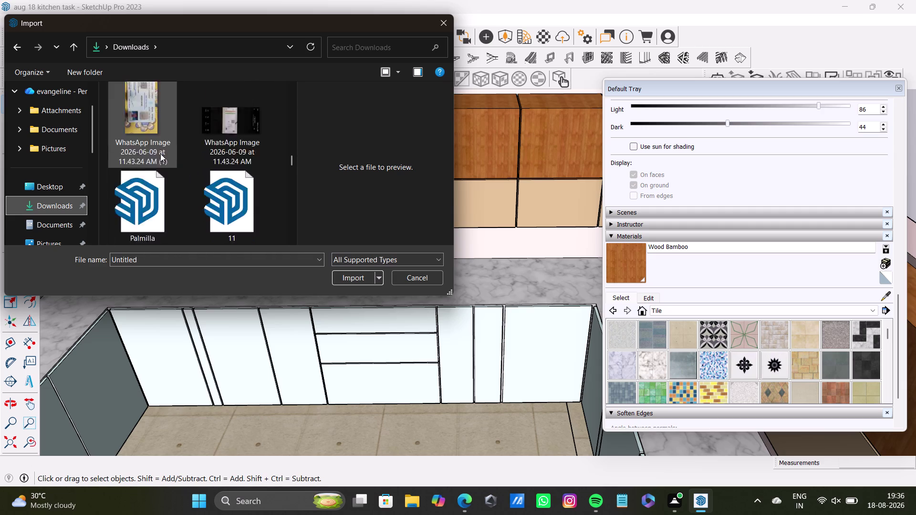
scroll(down, 3)
scroll(down, 3)
scroll(down, 3)
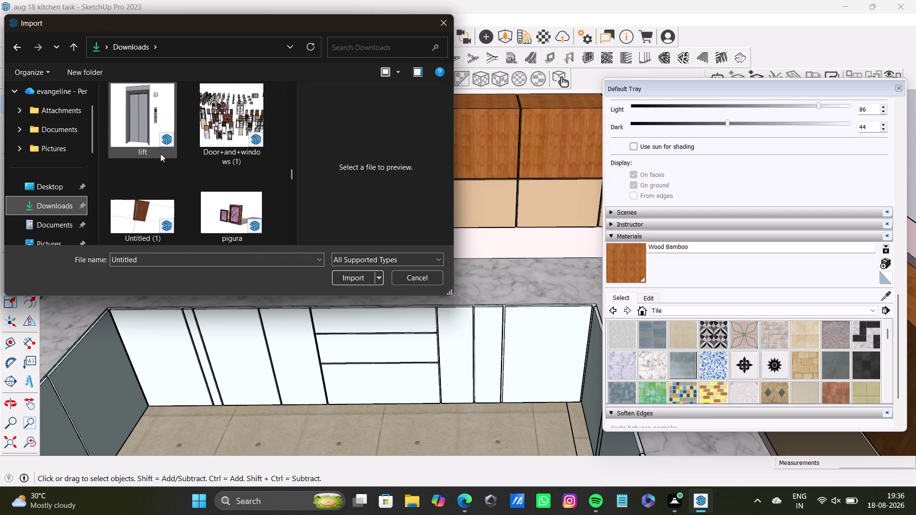
scroll(down, 3)
scroll(down, 3)
scroll(down, 3)
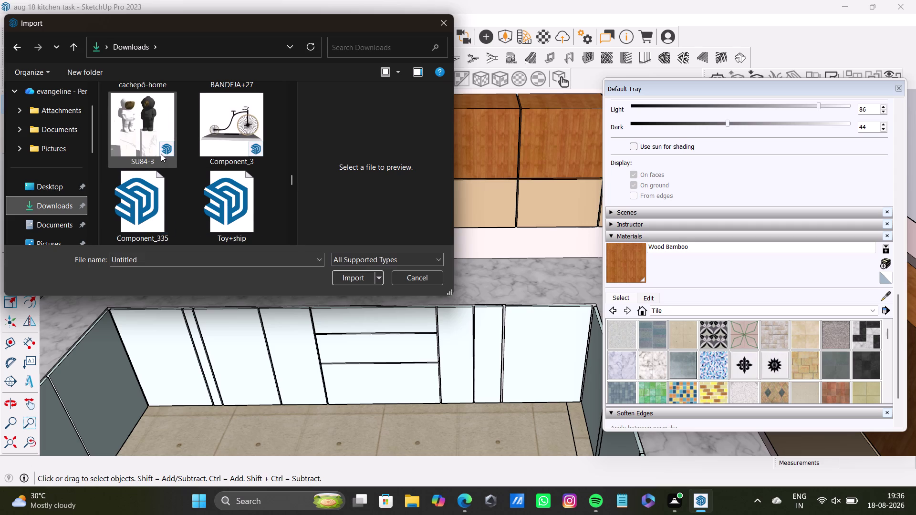
scroll(down, 3)
scroll(down, 3)
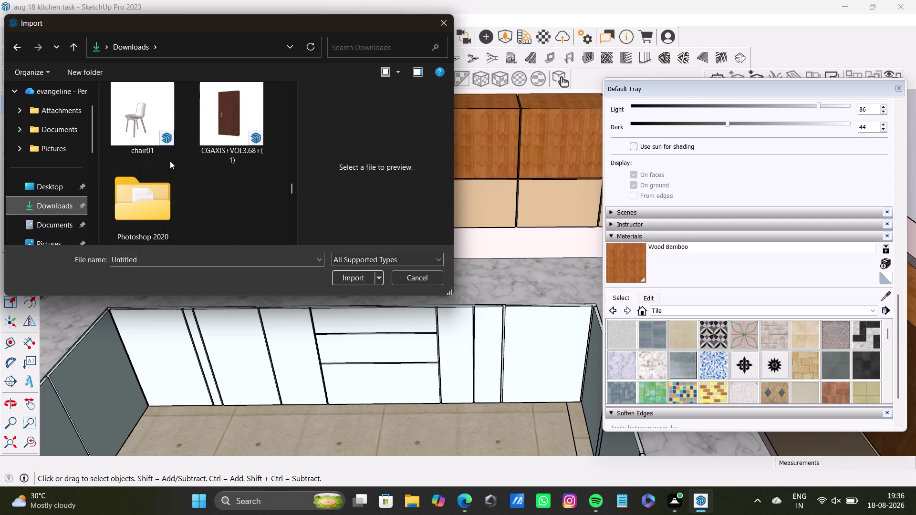
scroll(down, 3)
scroll(down, 3)
scroll(down, 3)
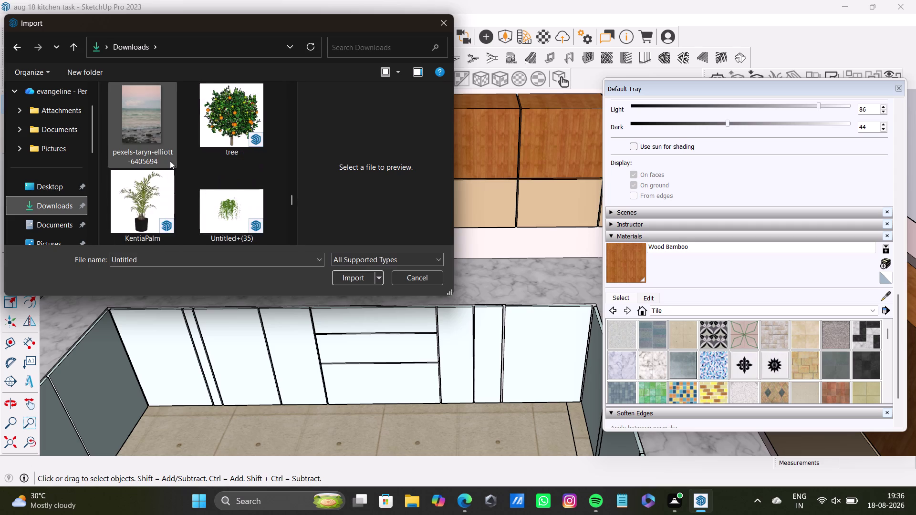
scroll(down, 3)
scroll(down, 3)
scroll(down, 3)
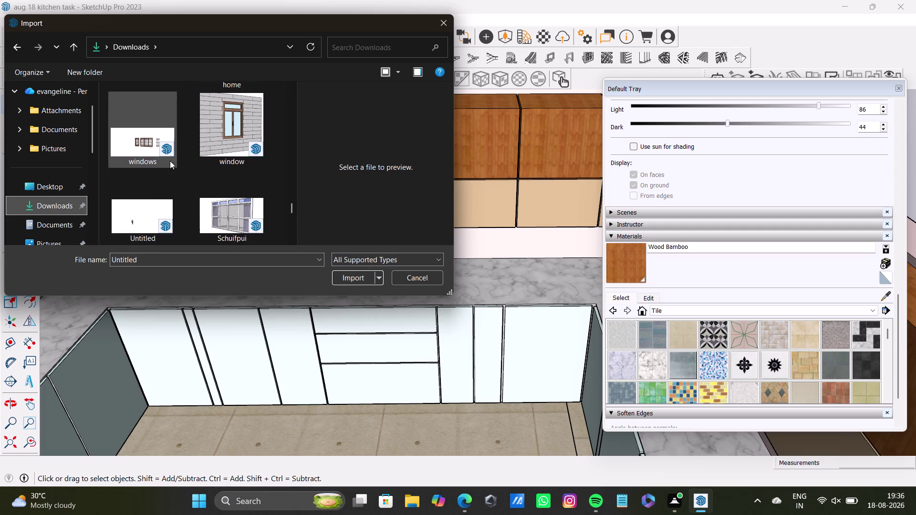
scroll(down, 3)
scroll(down, 3)
Scroll back to the gas hob model file and import it.
scroll(up, 3)
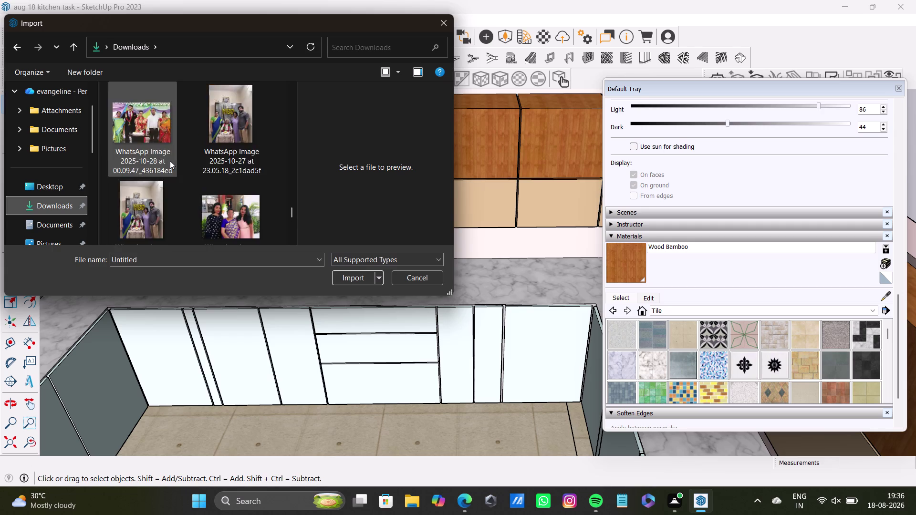
scroll(up, 3)
scroll(up, 3)
scroll(up, 3)
scroll(up, 3)
scroll(up, 3)
scroll(up, 3)
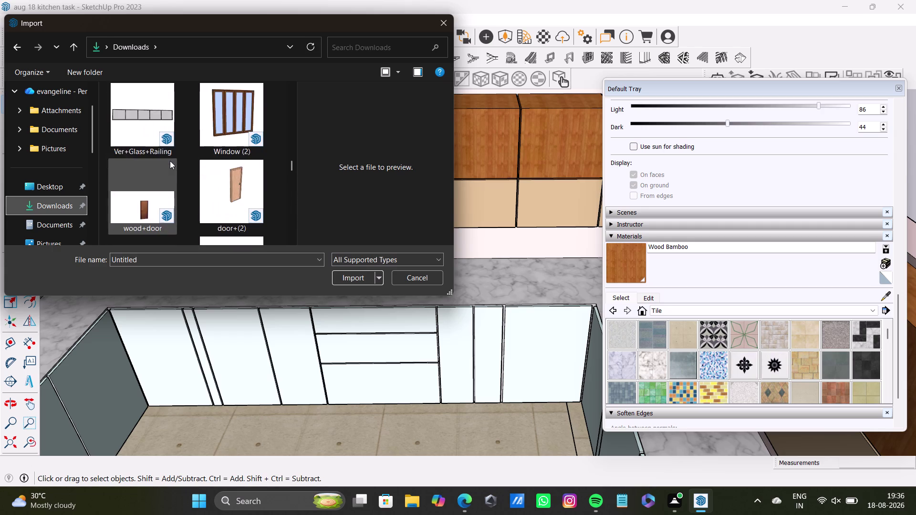
scroll(up, 3)
scroll(up, 3)
scroll(up, 3)
scroll(up, 3)
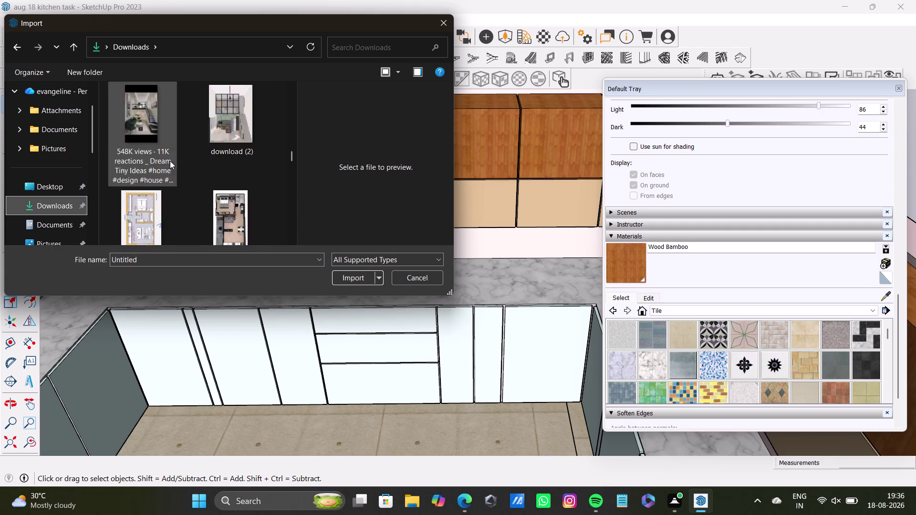
scroll(up, 3)
scroll(up, 3)
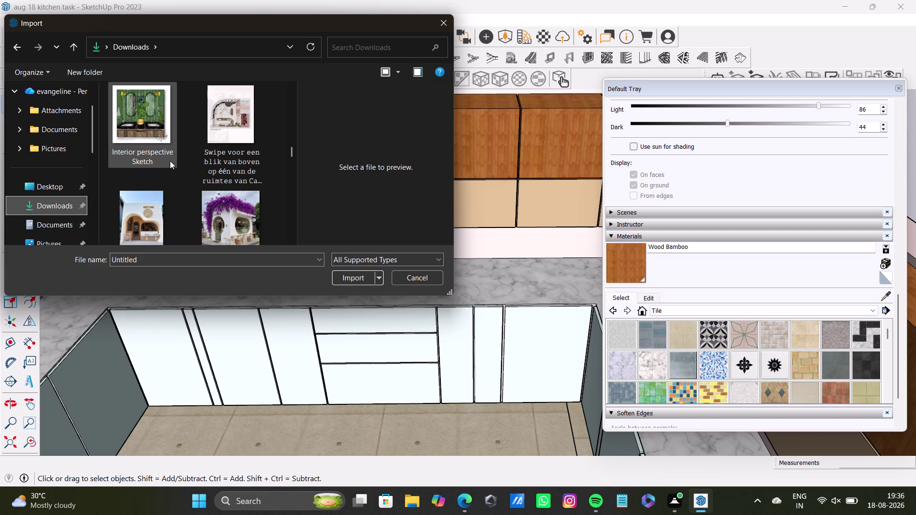
scroll(up, 3)
scroll(up, 3)
scroll(up, 3)
scroll(up, 3)
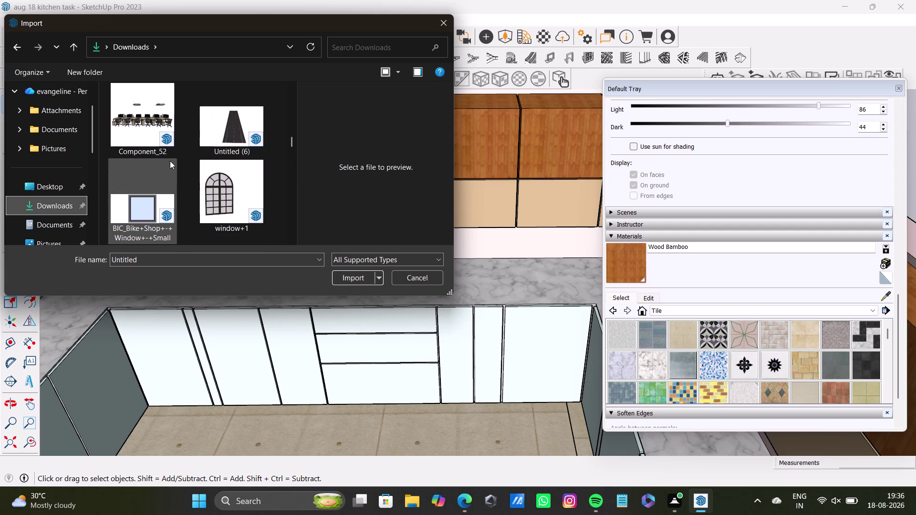
scroll(up, 3)
scroll(up, 3)
scroll(up, 3)
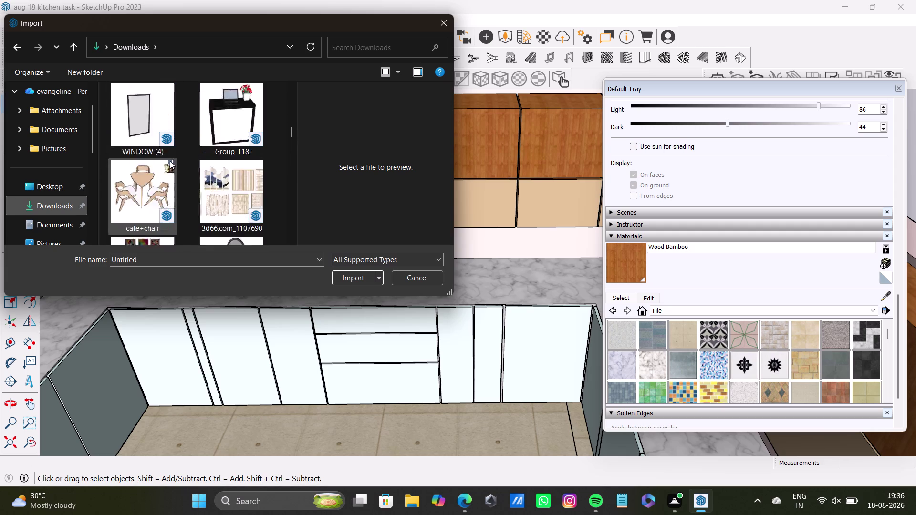
scroll(up, 3)
scroll(up, 3)
scroll(up, 3)
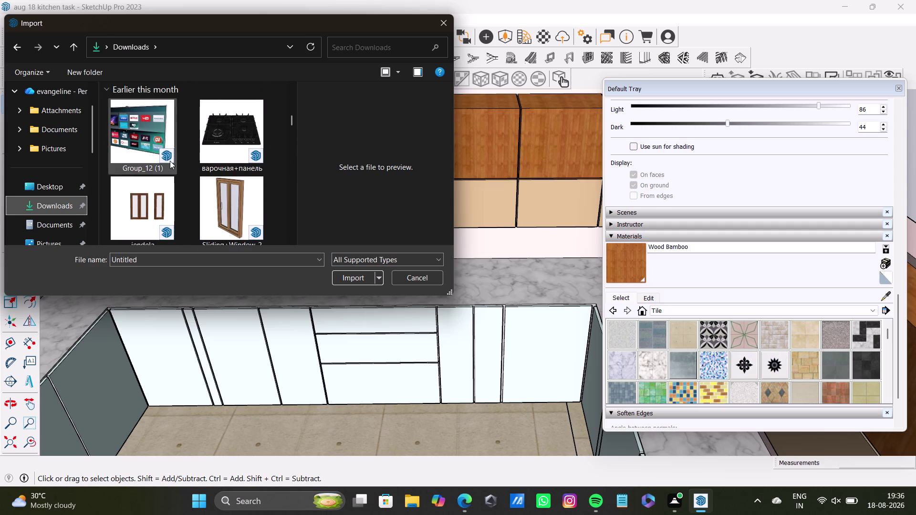
click(212, 146)
click(358, 282)
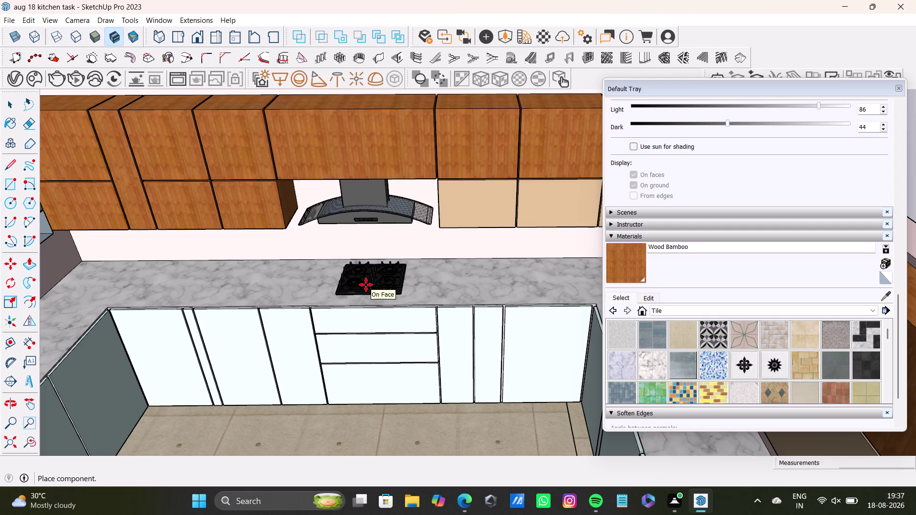
Drop the gas hob on the countertop and open it for scaling.
click(366, 285)
middle_drag(394, 332, 345, 348)
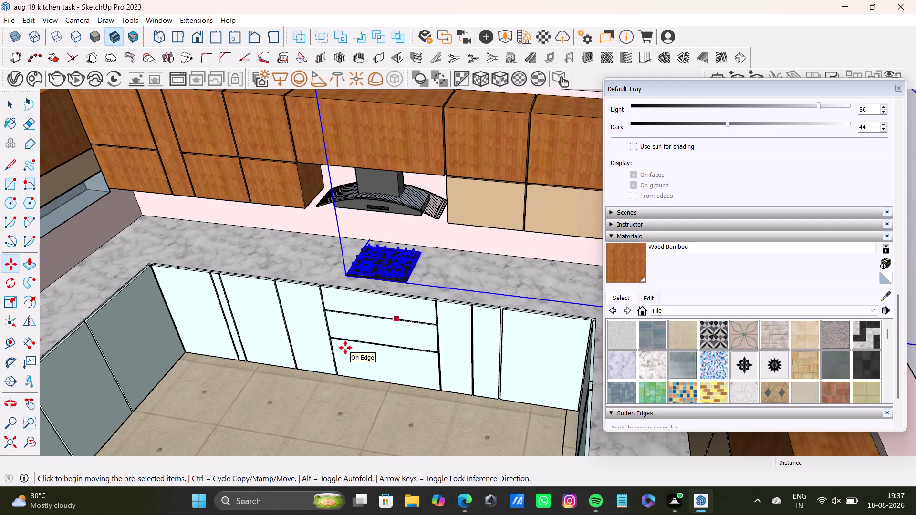
key(s)
key(space)
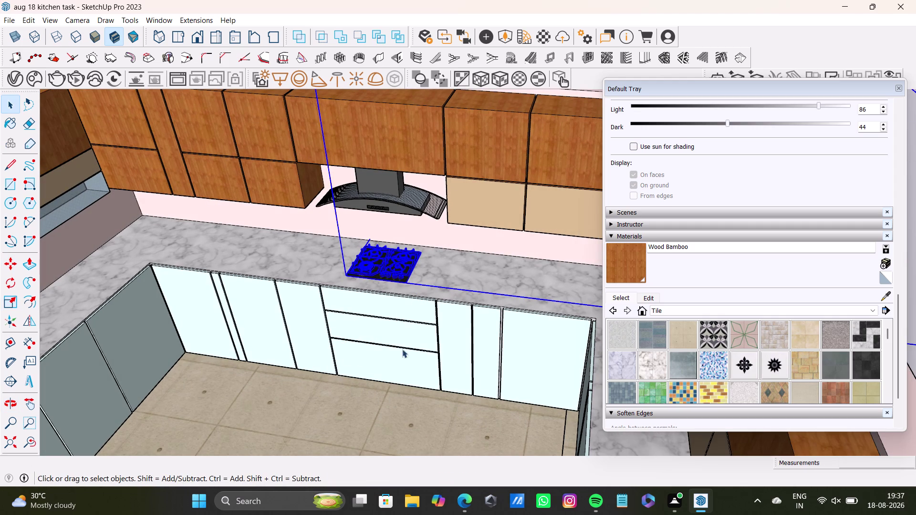
click(387, 400)
double_click(404, 268)
click(405, 267)
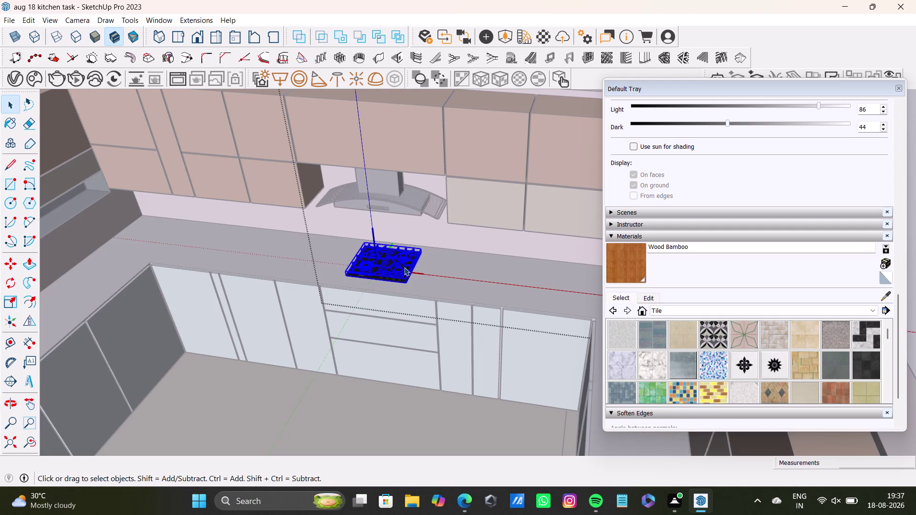
key(q)
key(s)
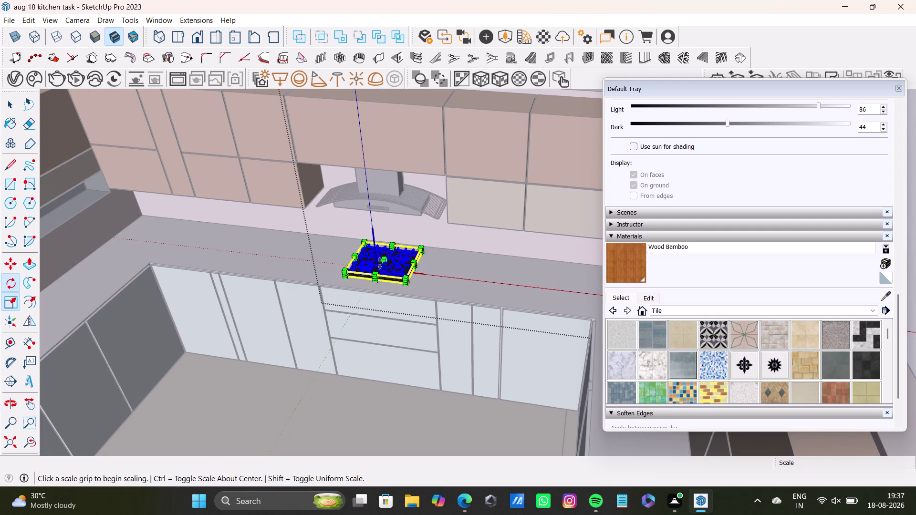
Enlarge the hob uniformly and stretch it wider, checking from several angles.
scroll(up, 3)
drag(360, 226, 316, 203)
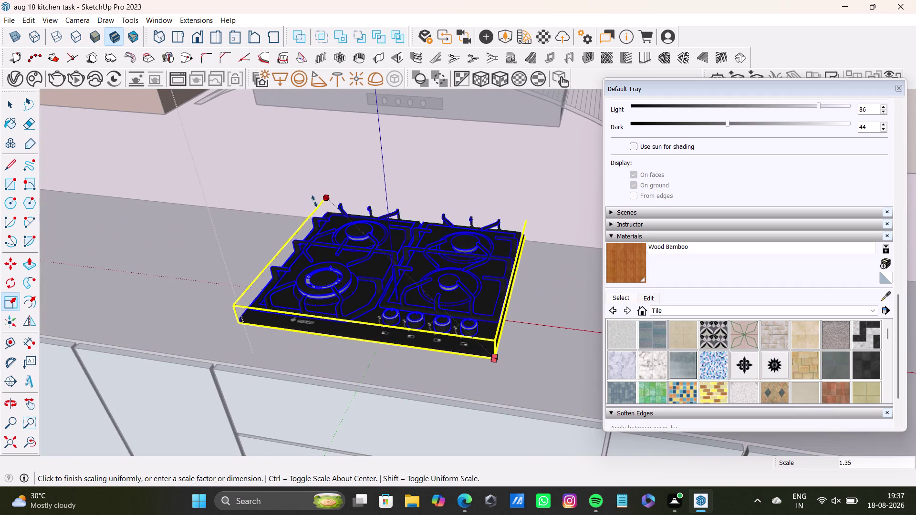
drag(316, 202, 301, 189)
drag(344, 331, 323, 353)
middle_drag(506, 302, 429, 281)
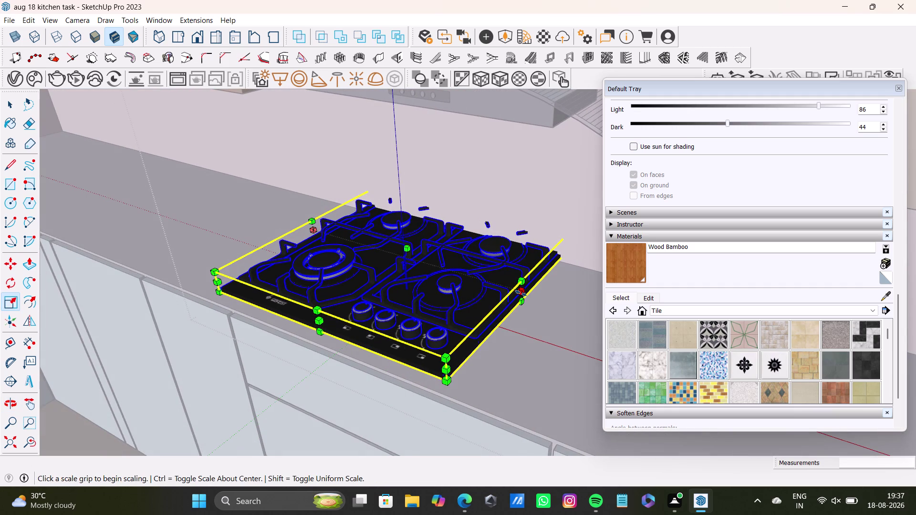
drag(521, 294, 546, 312)
scroll(down, 3)
middle_drag(386, 316, 449, 345)
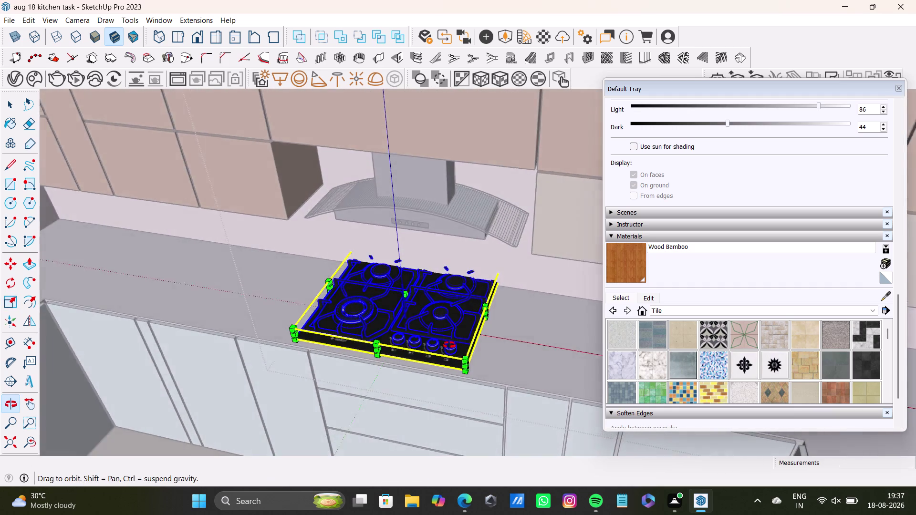
middle_drag(449, 344, 450, 346)
scroll(up, 3)
scroll(down, 3)
middle_drag(450, 340, 503, 272)
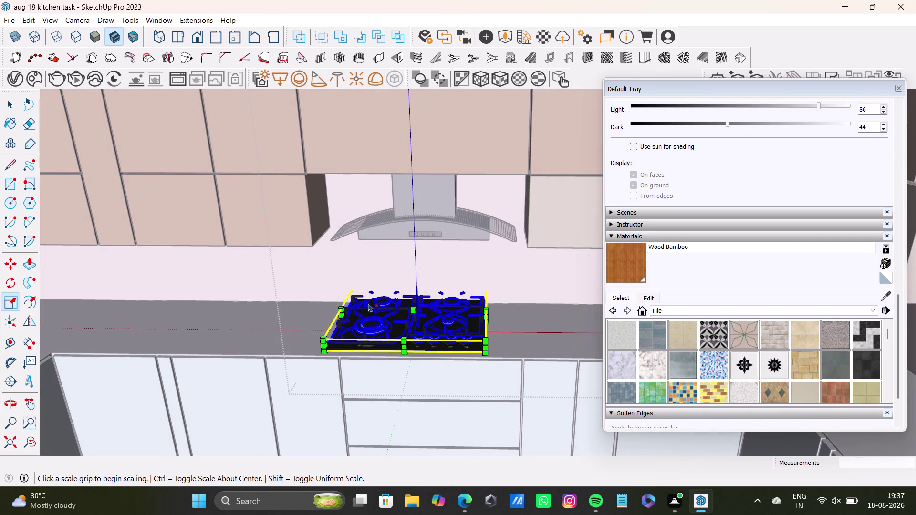
Shrink the hob uniformly from a corner so it fits the countertop.
key(s)
middle_drag(371, 307, 353, 365)
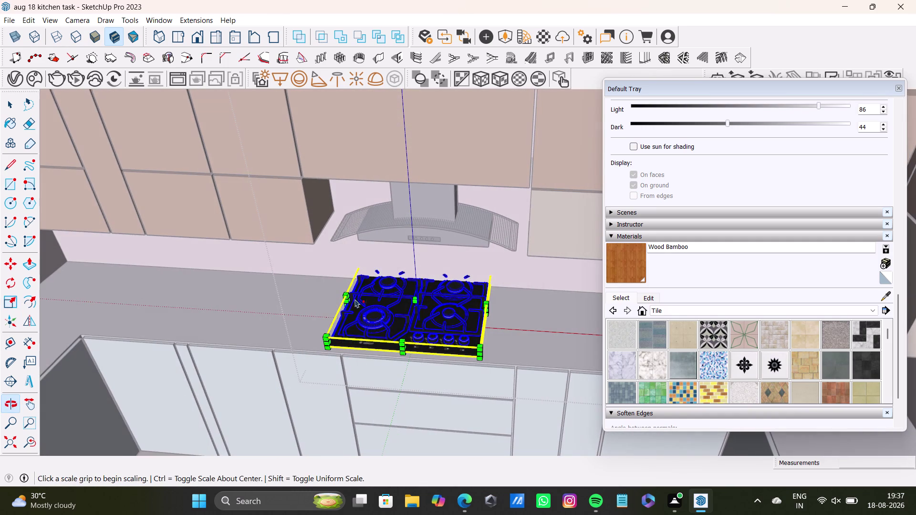
drag(362, 266, 371, 286)
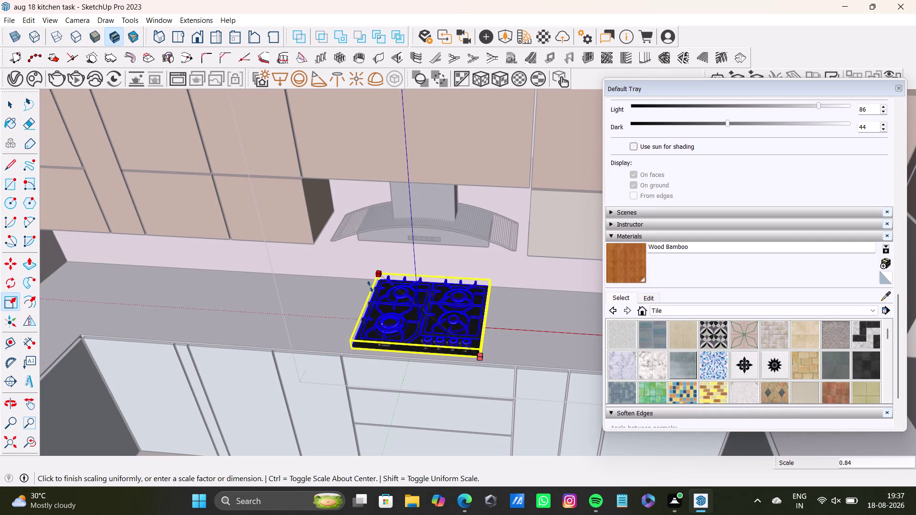
drag(370, 286, 372, 294)
scroll(up, 3)
middle_drag(435, 317, 561, 260)
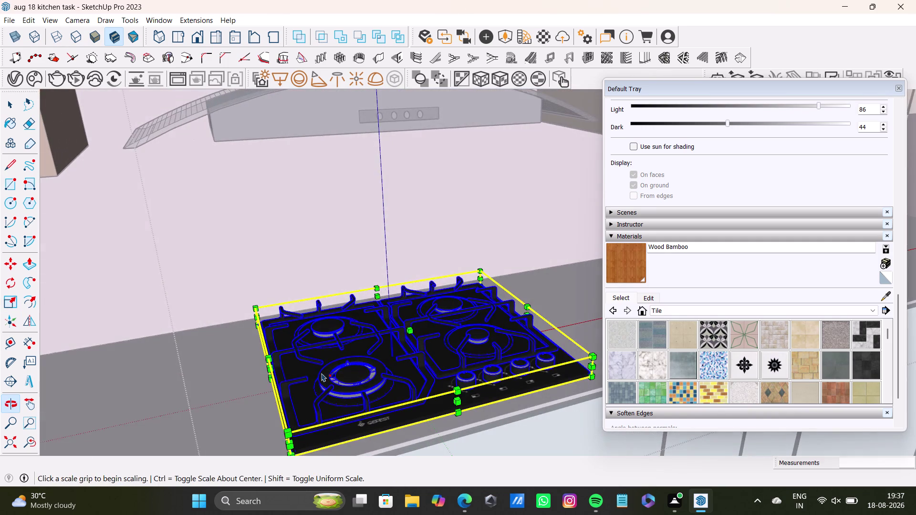
scroll(down, 3)
middle_drag(333, 368, 471, 323)
scroll(up, 3)
drag(400, 365, 341, 401)
Enlarge the hob slightly along its length.
scroll(down, 3)
middle_drag(450, 359, 259, 423)
scroll(up, 3)
middle_drag(370, 360, 433, 356)
middle_drag(494, 374, 371, 409)
scroll(up, 3)
drag(484, 309, 532, 323)
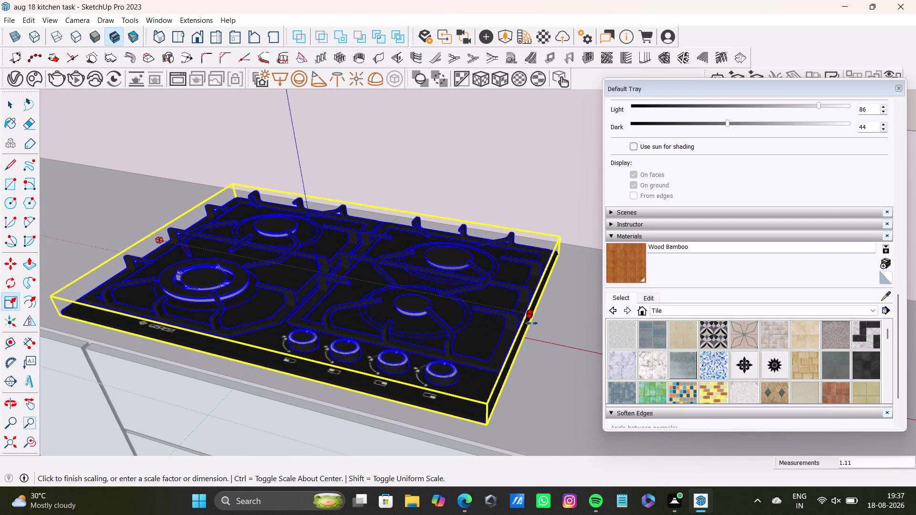
drag(531, 323, 549, 332)
Adjust the hob's height and finish scaling it under the chimney hood.
scroll(down, 3)
middle_drag(370, 340, 411, 300)
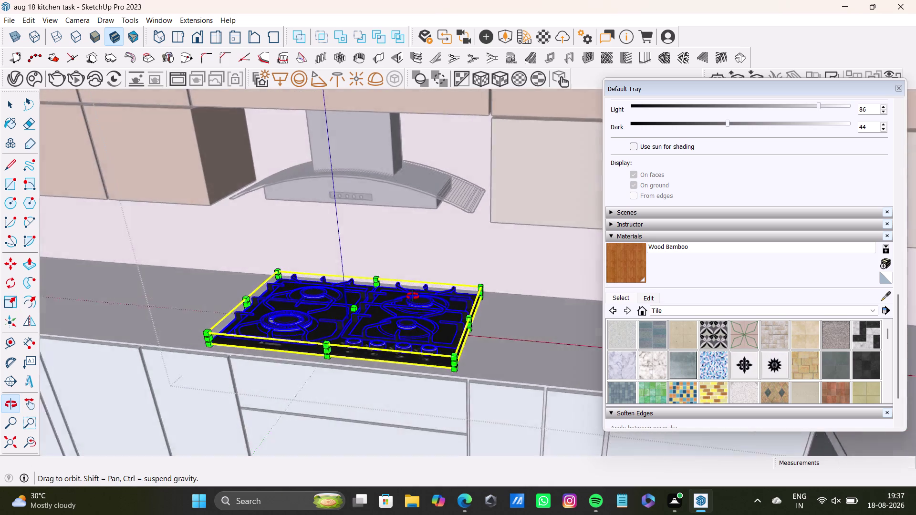
middle_drag(410, 300, 440, 340)
scroll(up, 3)
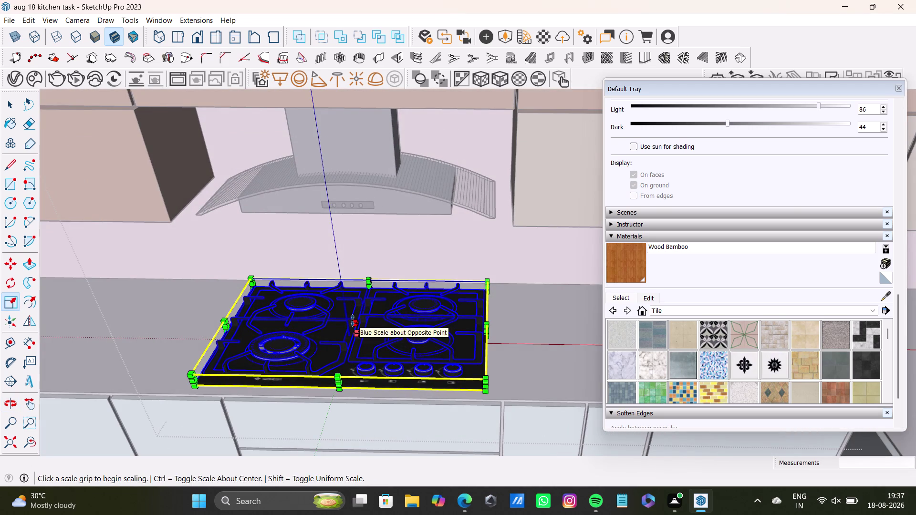
drag(352, 320, 351, 310)
key(space)
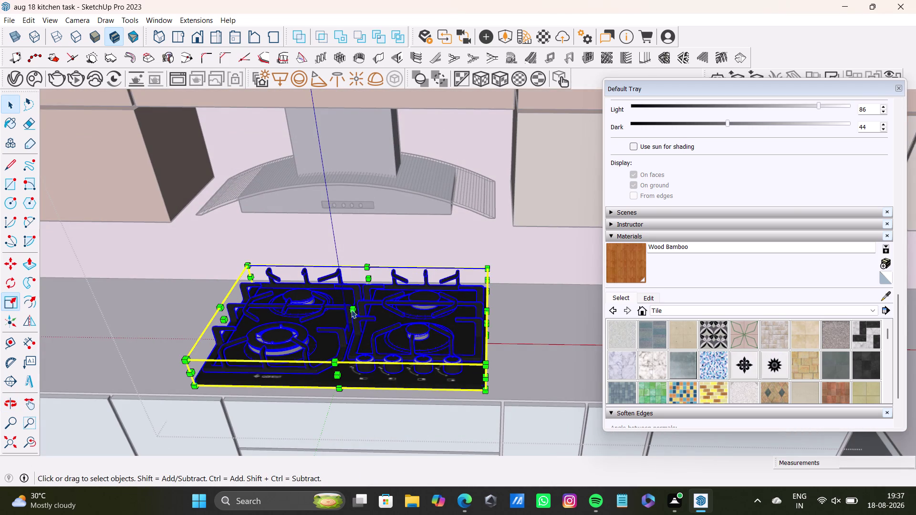
click(525, 339)
scroll(down, 3)
Orbit around the hob to check its placement, then exit the hob component.
middle_drag(487, 368, 551, 285)
scroll(up, 3)
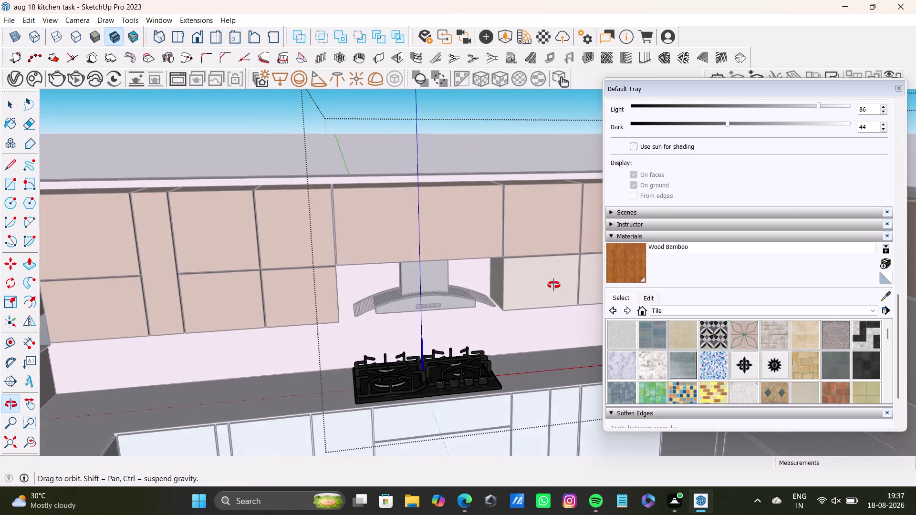
middle_drag(552, 285, 393, 327)
key(space)
click(475, 122)
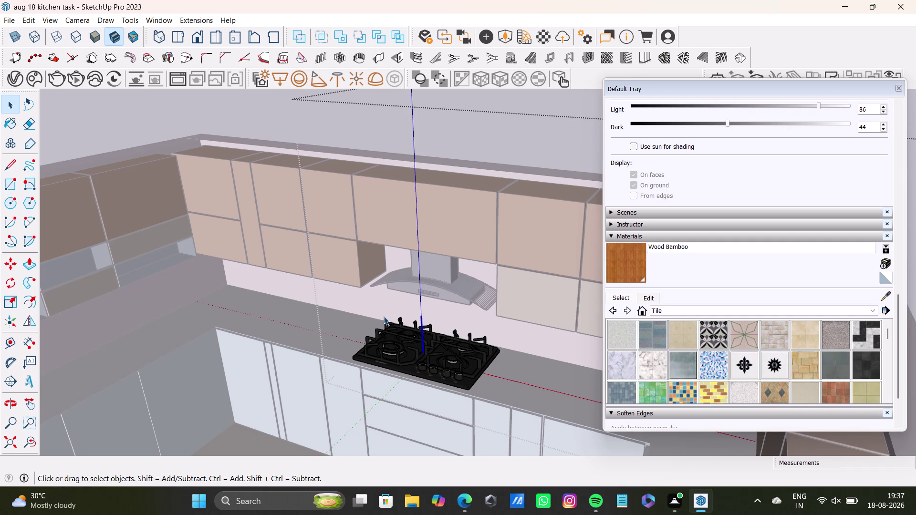
double_click(295, 117)
Orbit to a top-down view of the kitchen and open the V-Ray Asset Editor.
middle_drag(363, 387, 417, 366)
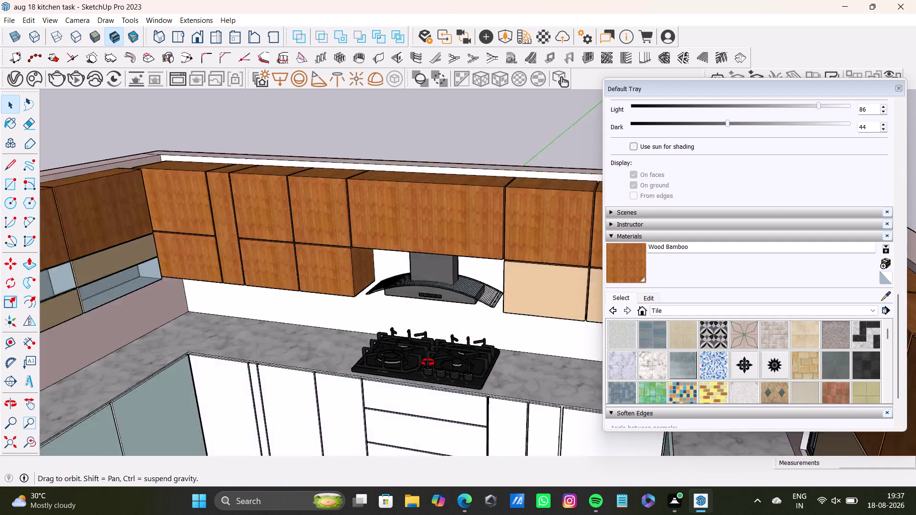
middle_drag(417, 366, 485, 465)
scroll(down, 3)
middle_drag(467, 406, 463, 353)
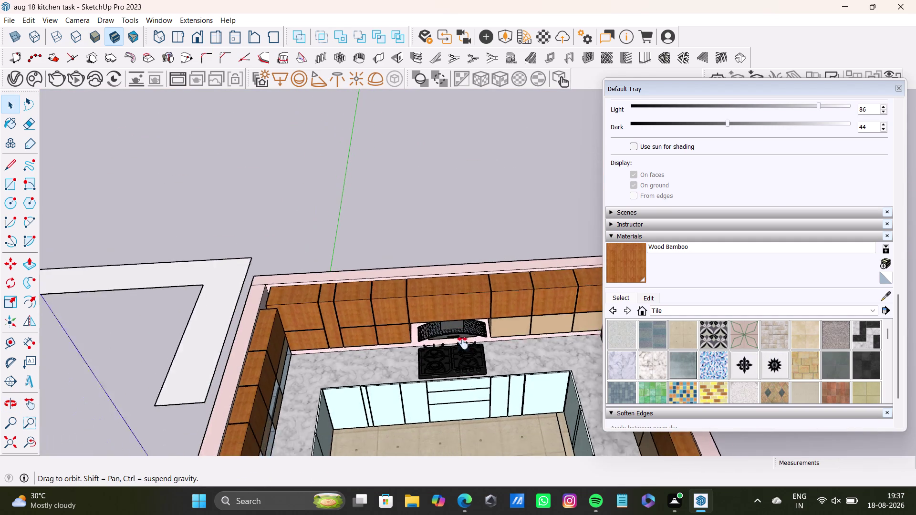
middle_drag(463, 353, 442, 413)
middle_drag(442, 414, 309, 378)
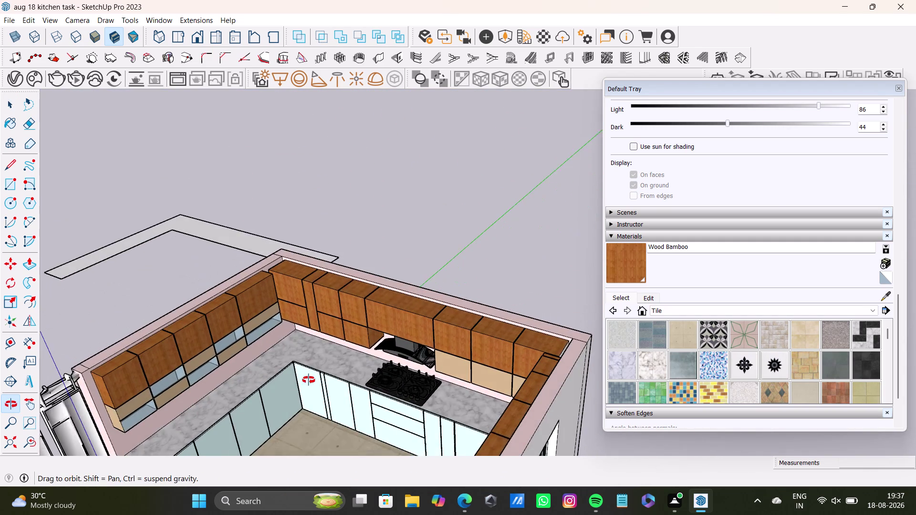
middle_drag(310, 378, 308, 381)
middle_drag(335, 426, 445, 451)
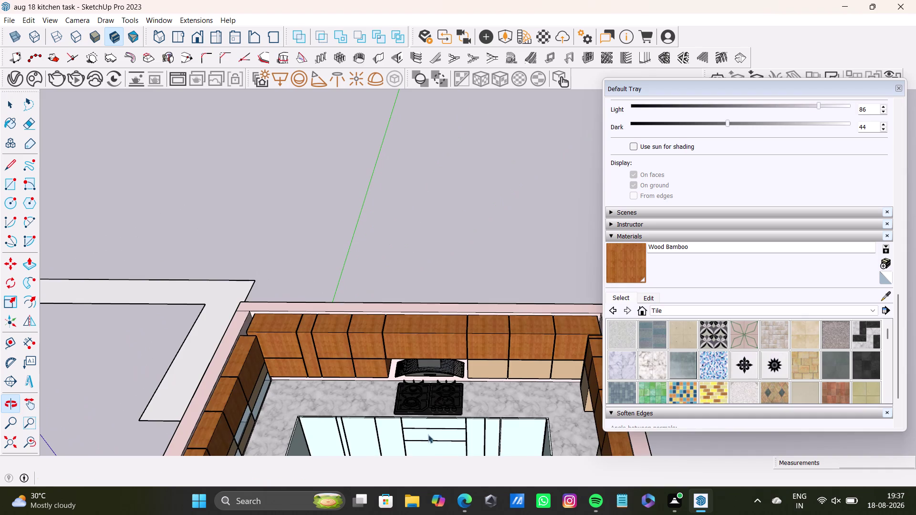
scroll(up, 3)
scroll(down, 3)
scroll(up, 3)
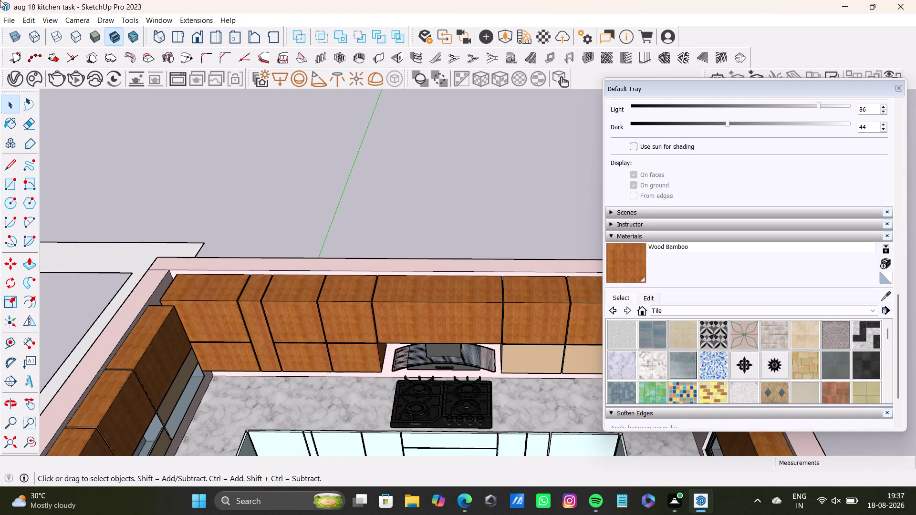
click(20, 85)
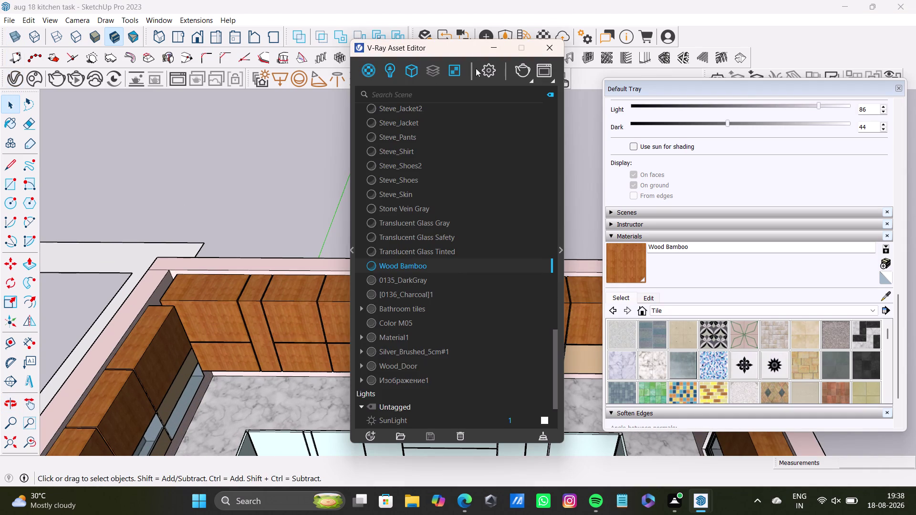
Open Chaos Cosmos and filter the Downloaded assets to 3D Models.
click(551, 46)
click(38, 80)
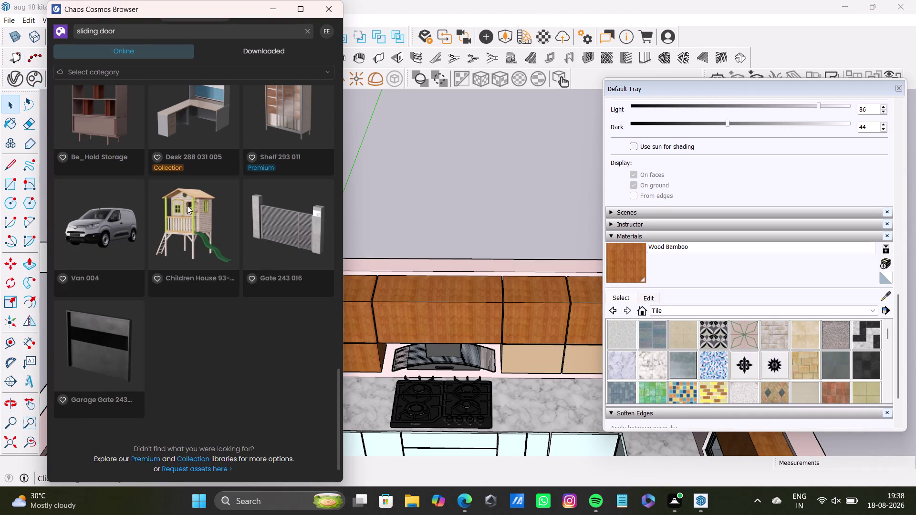
click(254, 52)
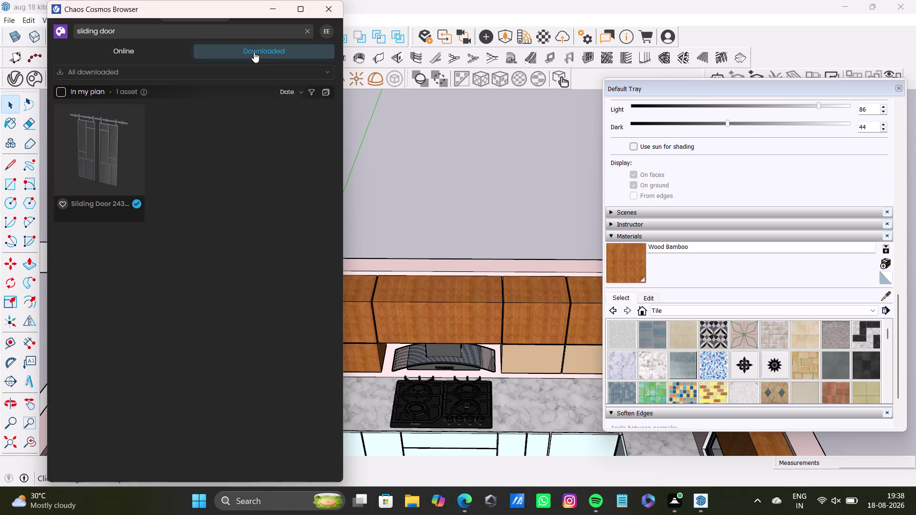
click(201, 73)
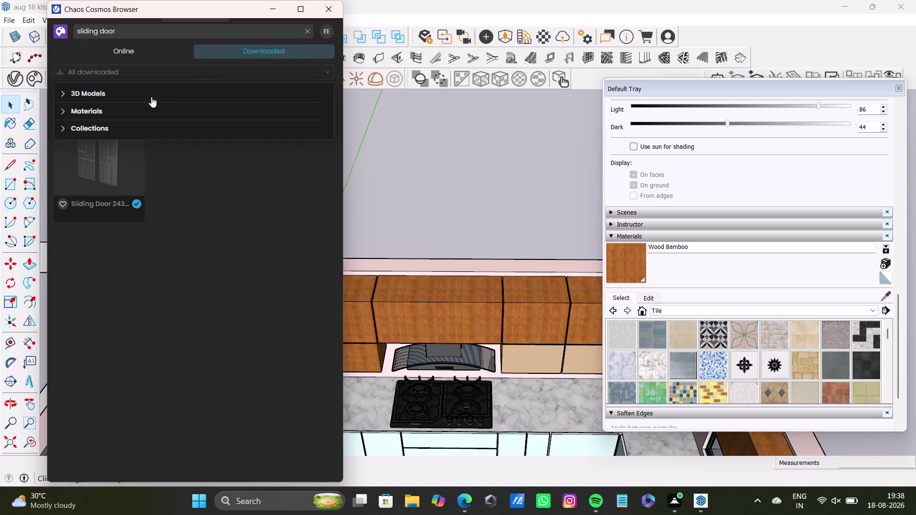
click(151, 92)
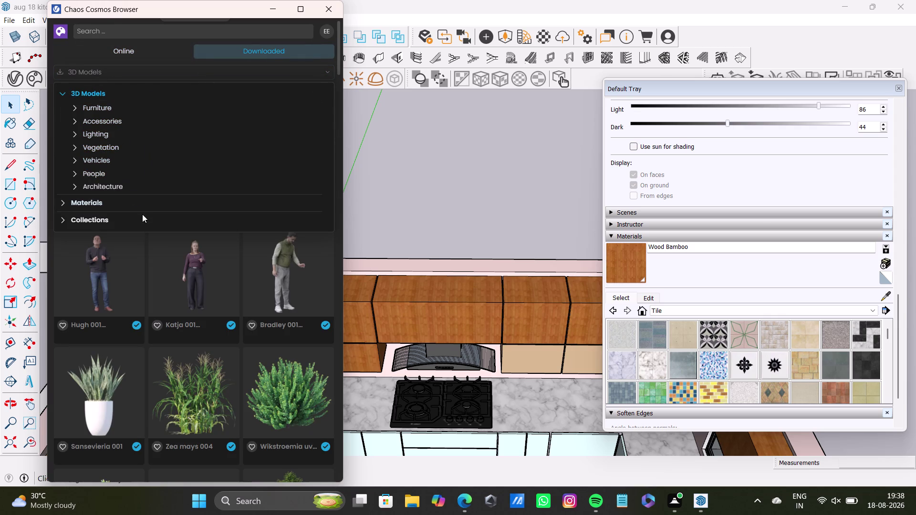
scroll(down, 3)
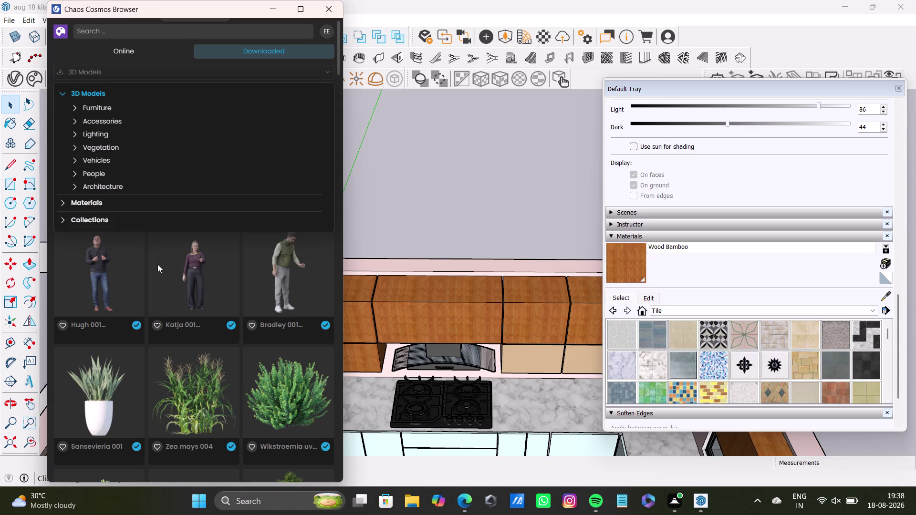
click(157, 265)
Scroll down to Washbasin 127 016 and import it.
scroll(down, 3)
scroll(down, 3)
scroll(down, 3)
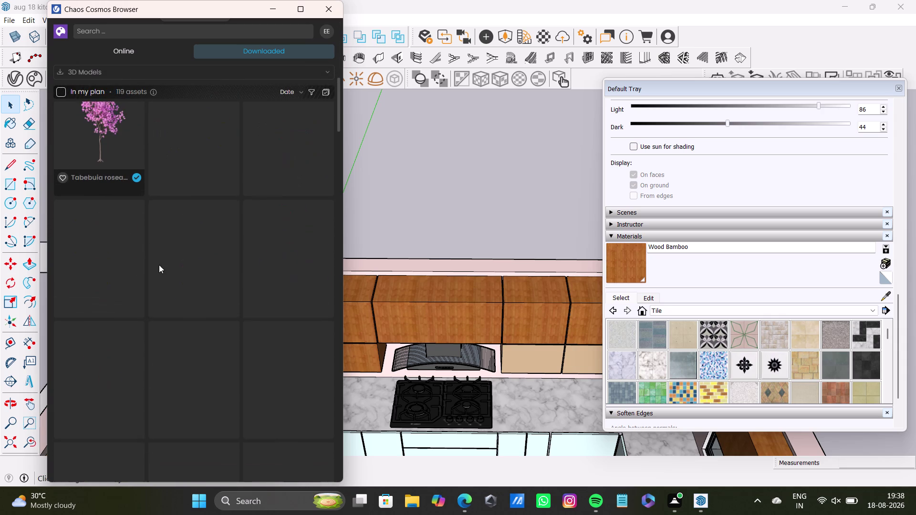
scroll(down, 3)
scroll(down, 3)
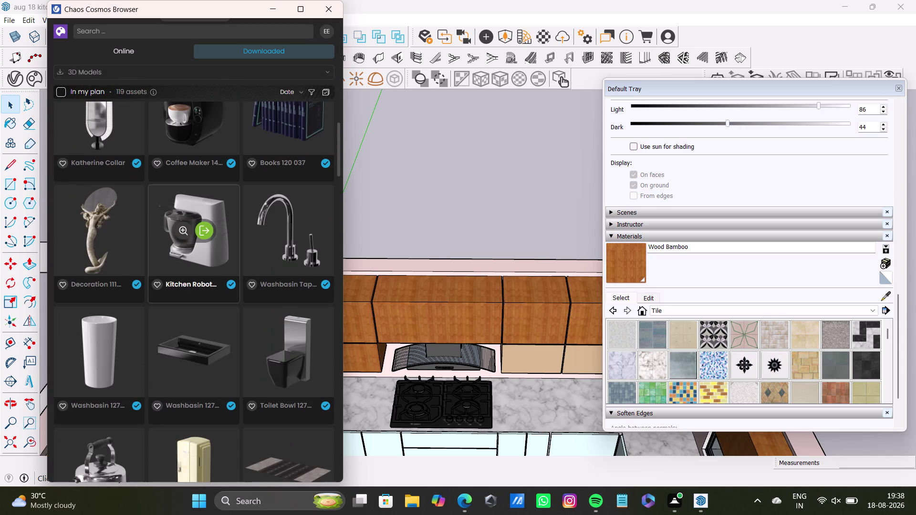
scroll(down, 3)
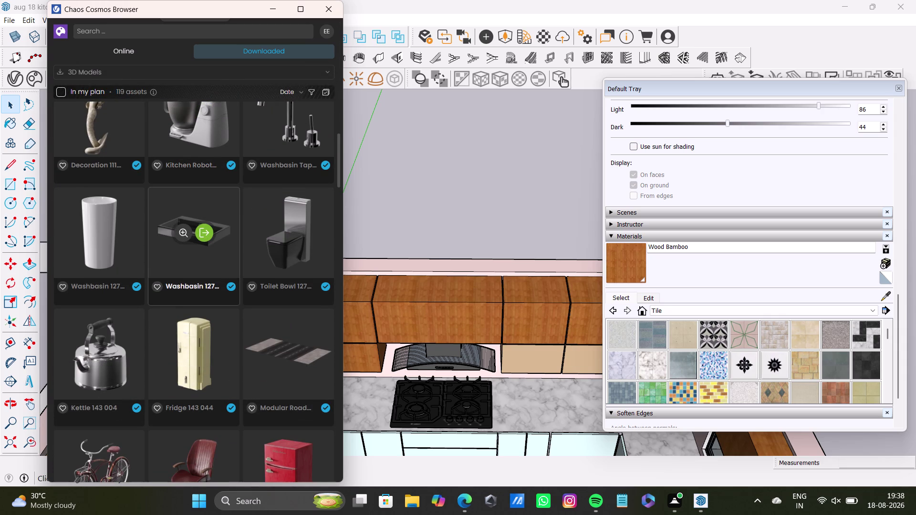
click(203, 235)
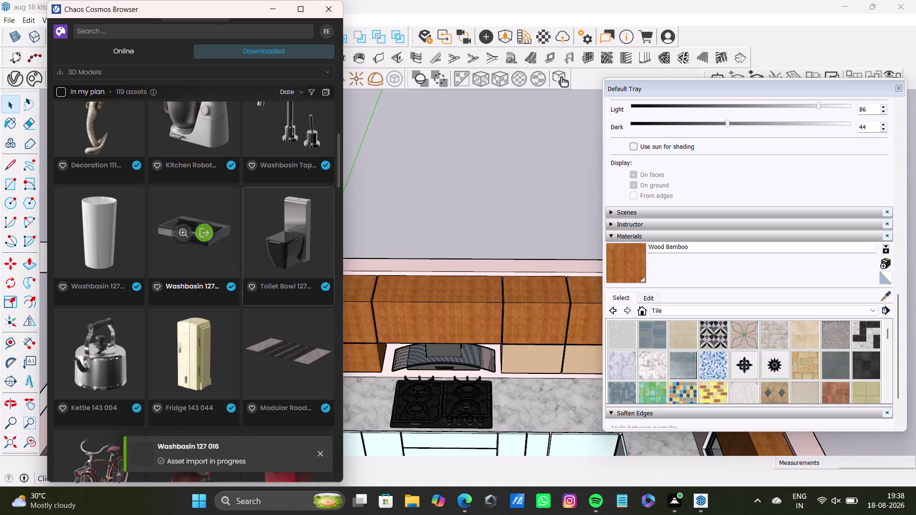
scroll(down, 3)
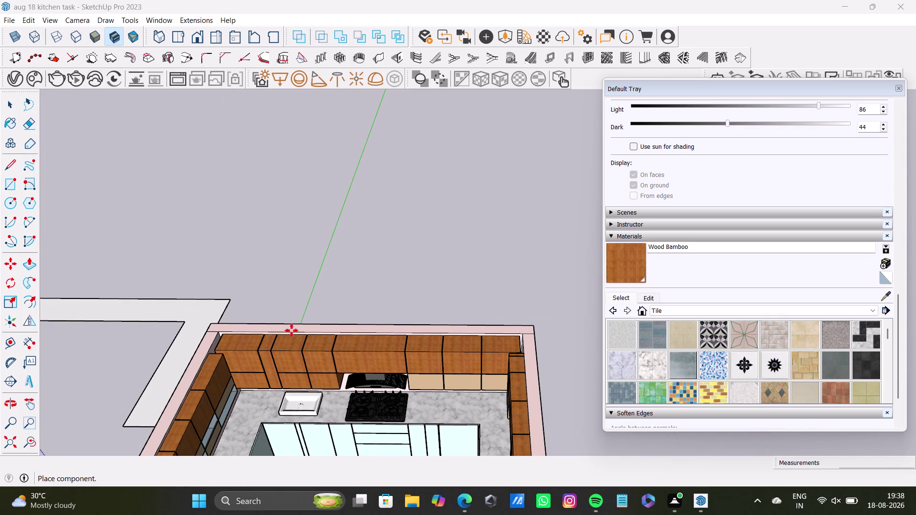
Drop the washbasin onto the countertop to the left of the hob.
scroll(down, 3)
middle_drag(320, 413, 325, 283)
scroll(up, 3)
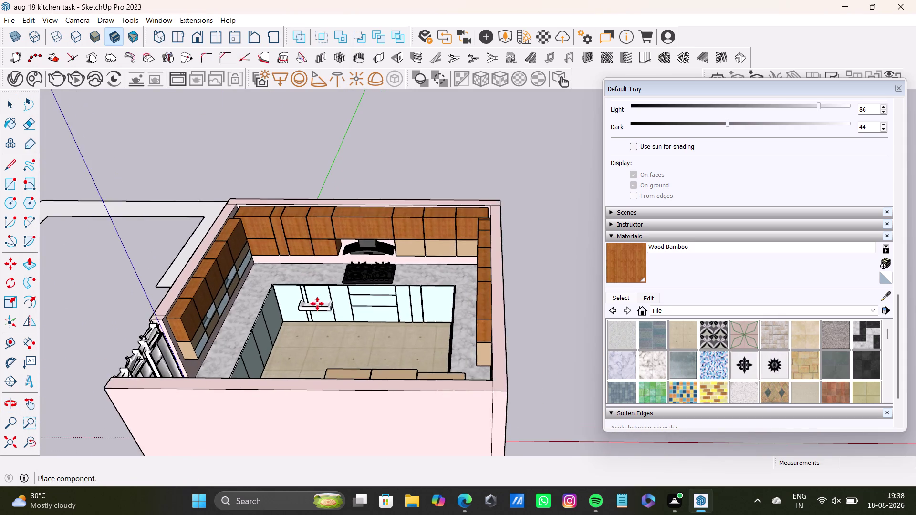
middle_drag(318, 304, 266, 373)
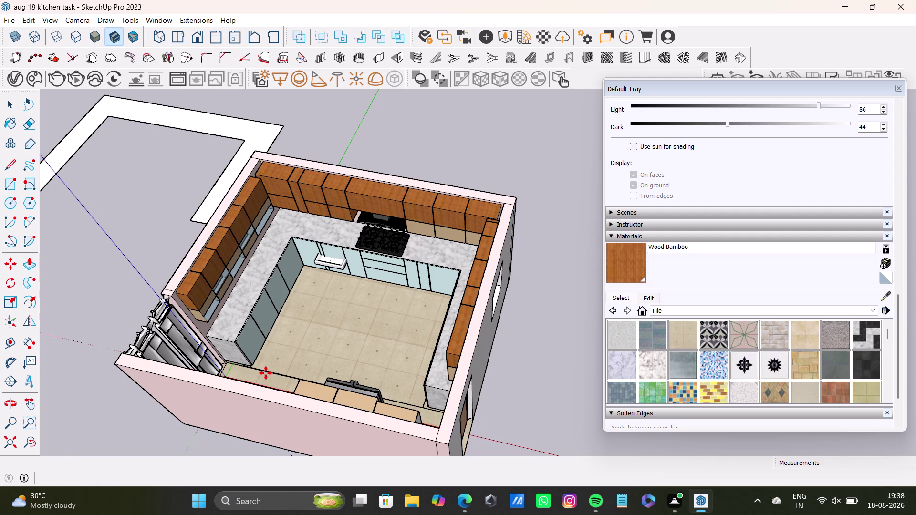
scroll(up, 3)
scroll(up, 3)
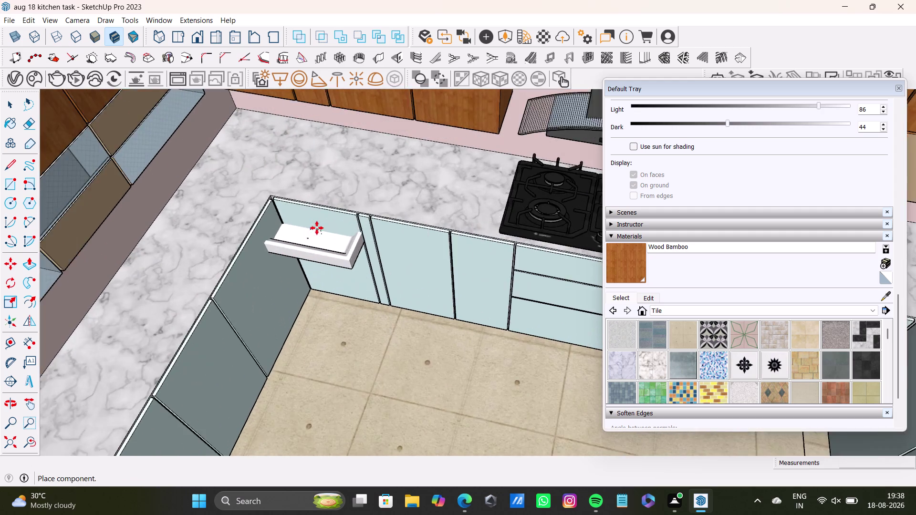
scroll(up, 3)
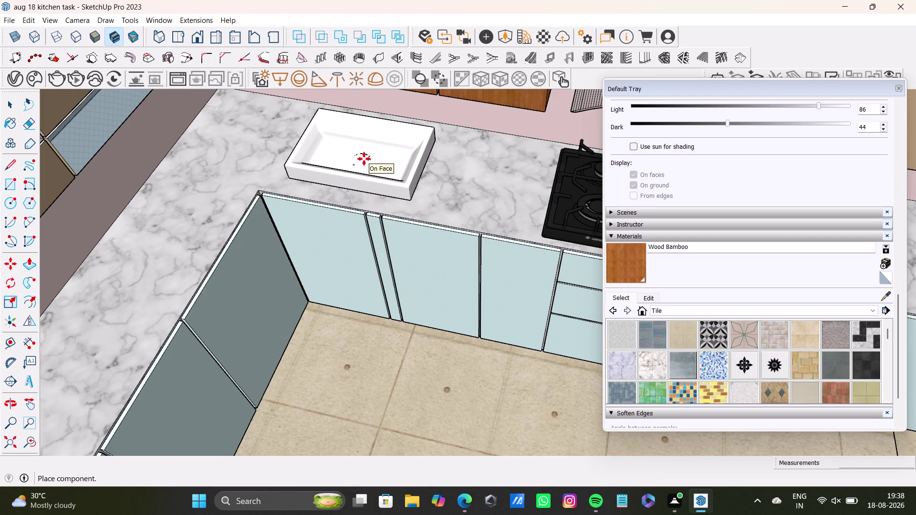
click(366, 153)
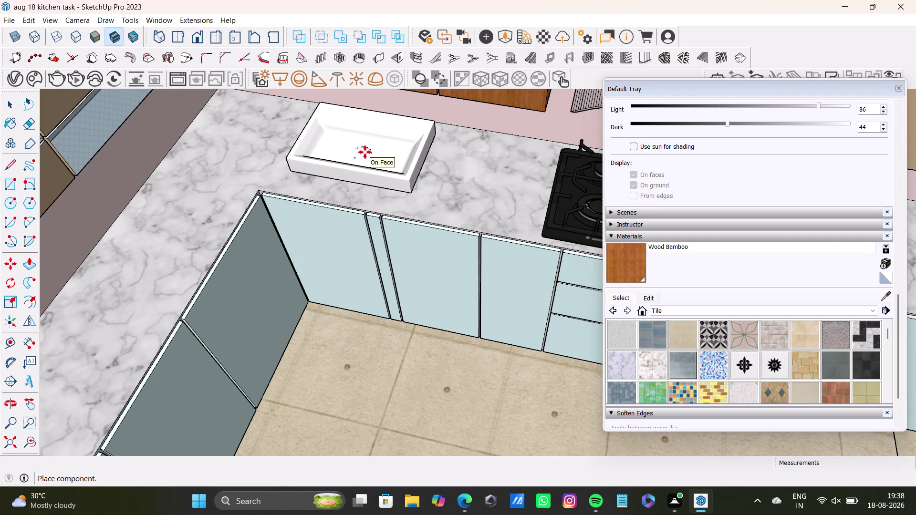
key(space)
Zoom and orbit in for a close view of the placed washbasin.
scroll(down, 3)
middle_drag(360, 267, 417, 177)
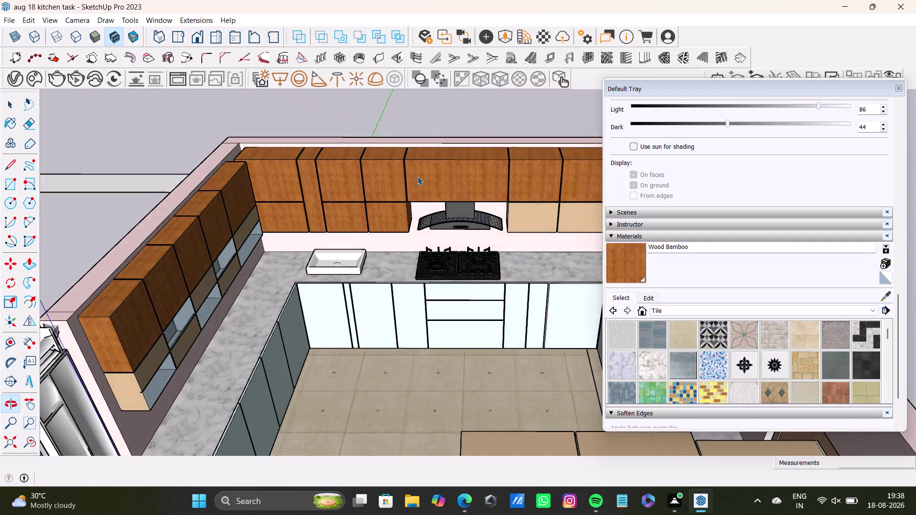
scroll(up, 3)
middle_drag(350, 276, 270, 197)
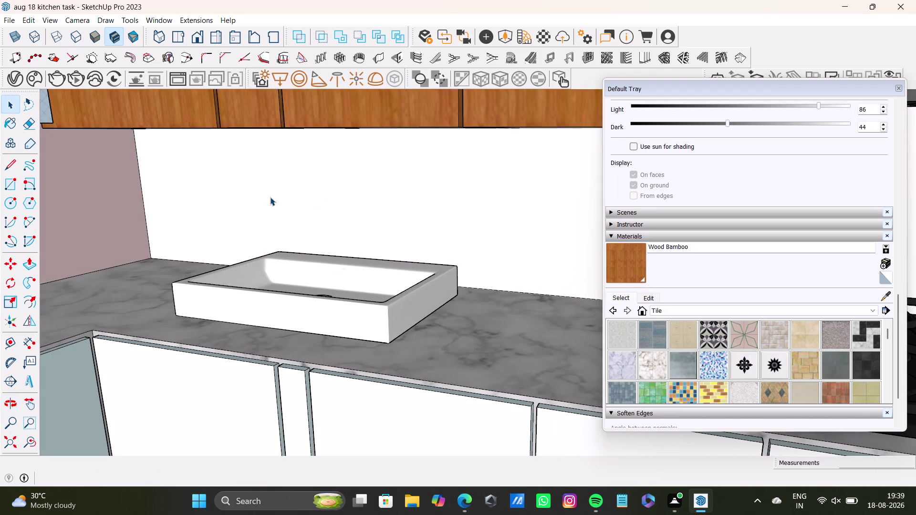
Select the washbasin and Move it to adjust its height in the countertop.
click(407, 321)
key(m)
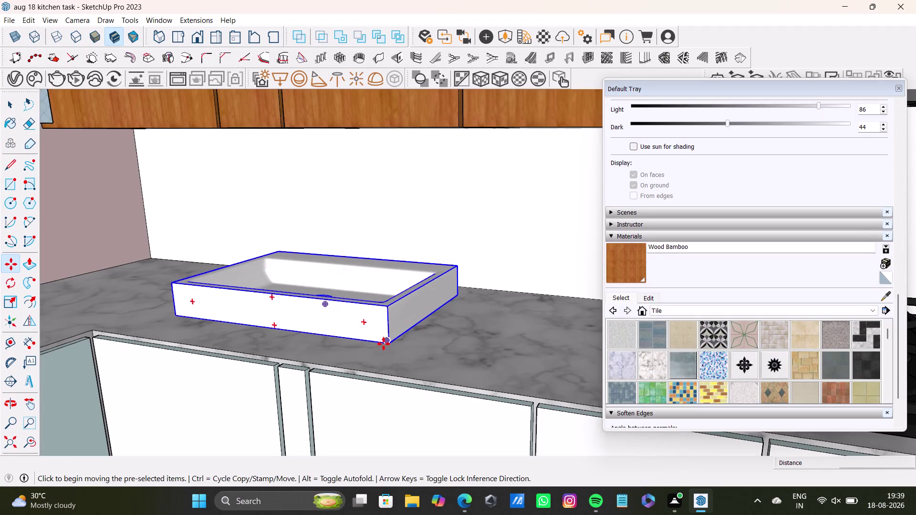
drag(388, 345, 390, 357)
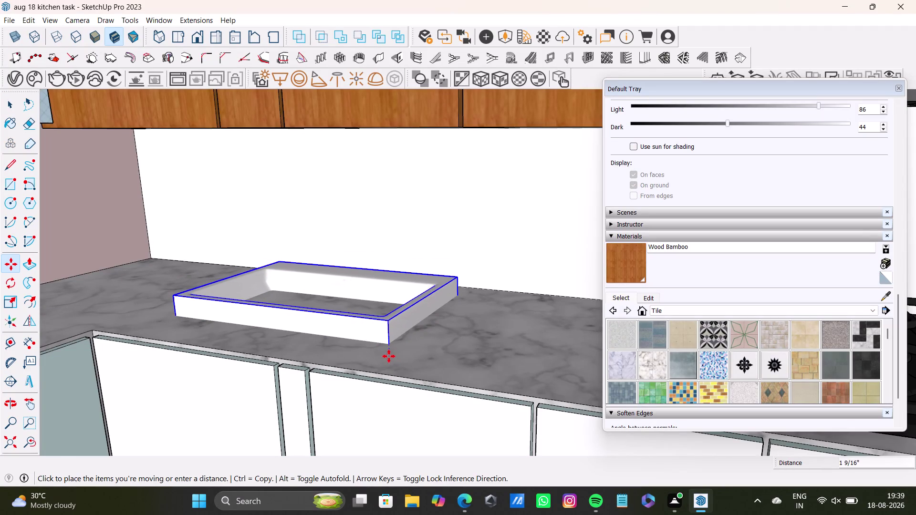
drag(389, 357, 391, 356)
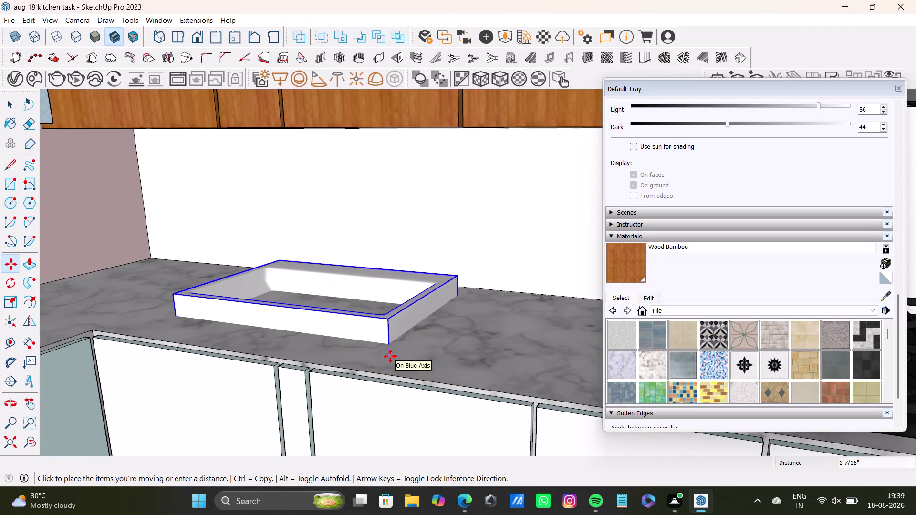
drag(390, 356, 391, 352)
Shift the washbasin across the countertop toward the back wall.
middle_drag(402, 343, 393, 344)
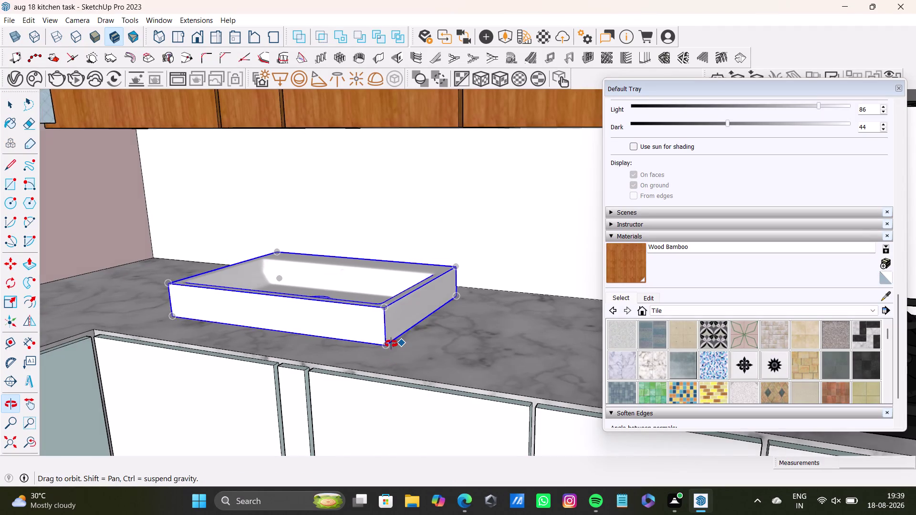
middle_drag(393, 344, 328, 362)
scroll(up, 3)
drag(505, 297, 529, 274)
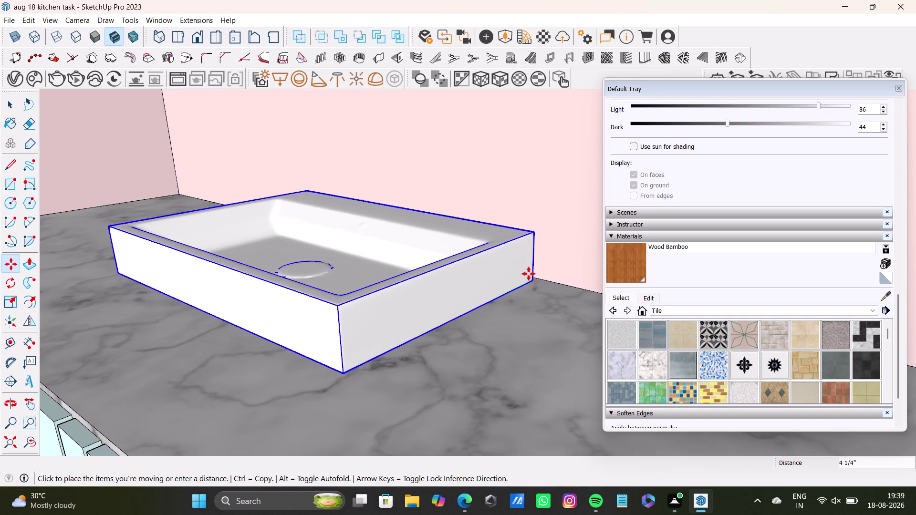
drag(529, 274, 531, 273)
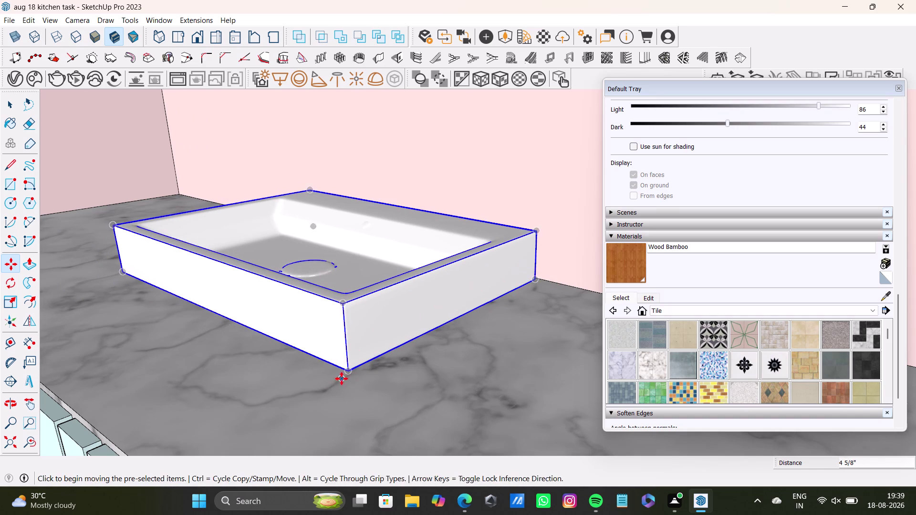
drag(350, 373, 350, 387)
scroll(down, 3)
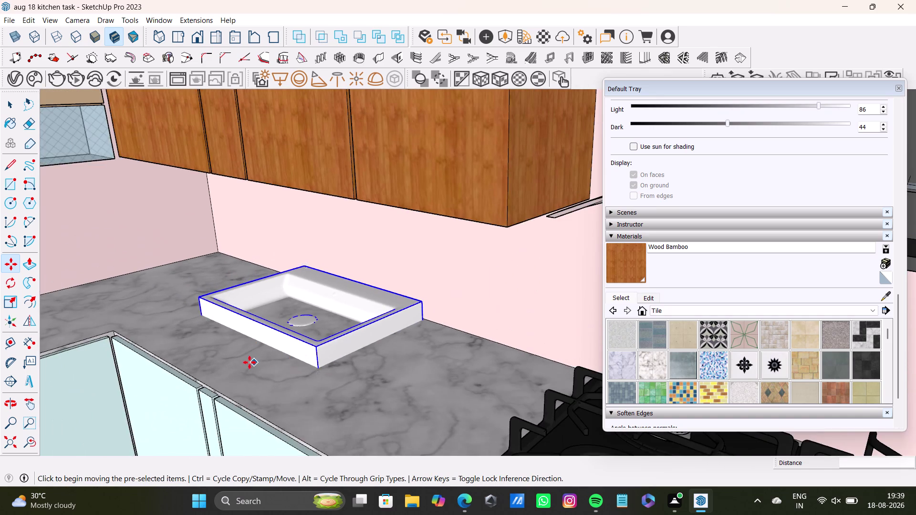
middle_drag(250, 362, 389, 306)
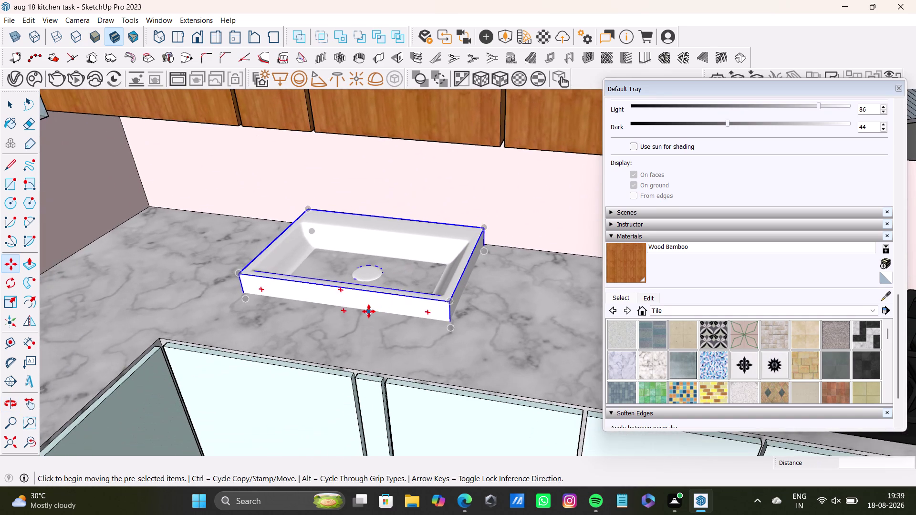
scroll(up, 3)
middle_drag(369, 311, 37, 343)
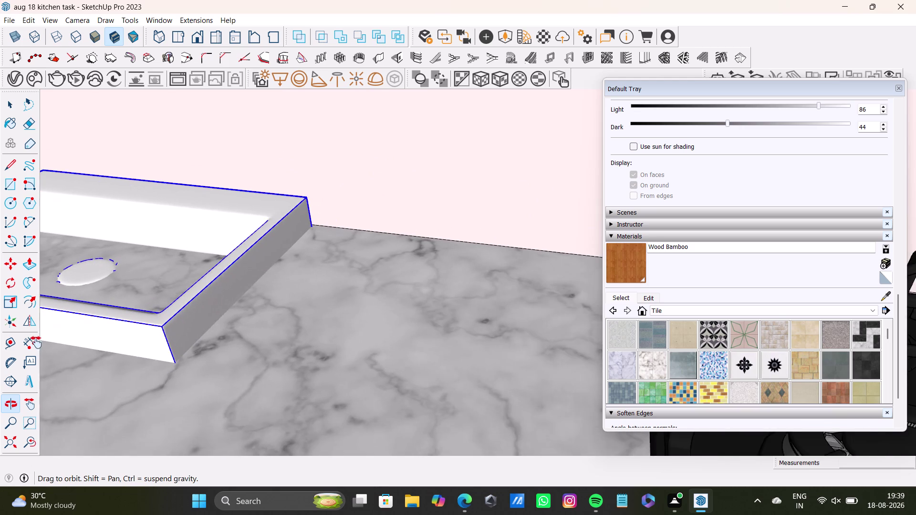
middle_drag(36, 343, 256, 316)
Undo the last shift and slide the washbasin about 11 5/8" left toward the side wall.
drag(196, 277, 196, 259)
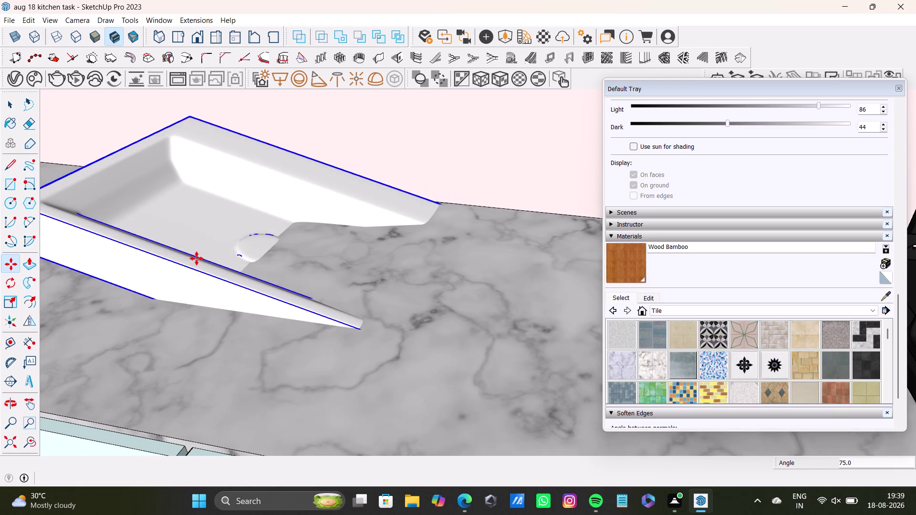
key(ctrl+z)
scroll(down, 3)
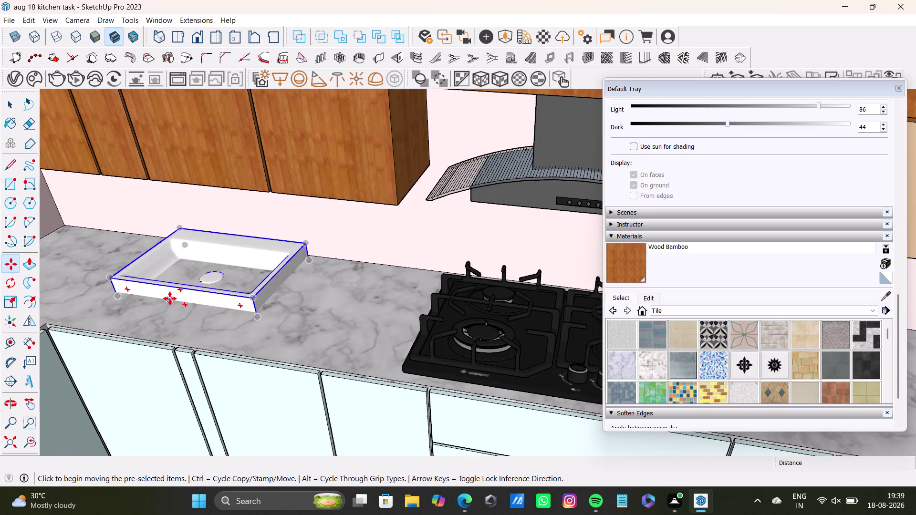
middle_drag(170, 299, 293, 295)
drag(234, 273, 221, 275)
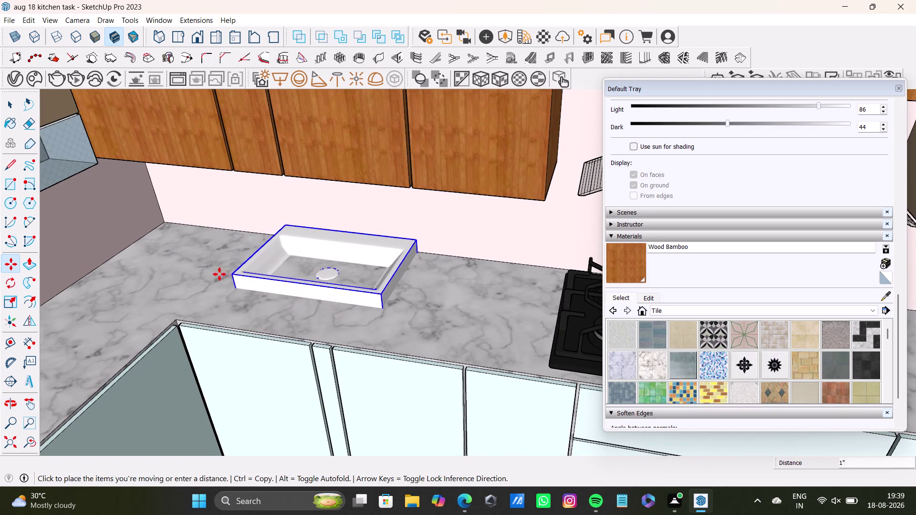
drag(221, 275, 170, 277)
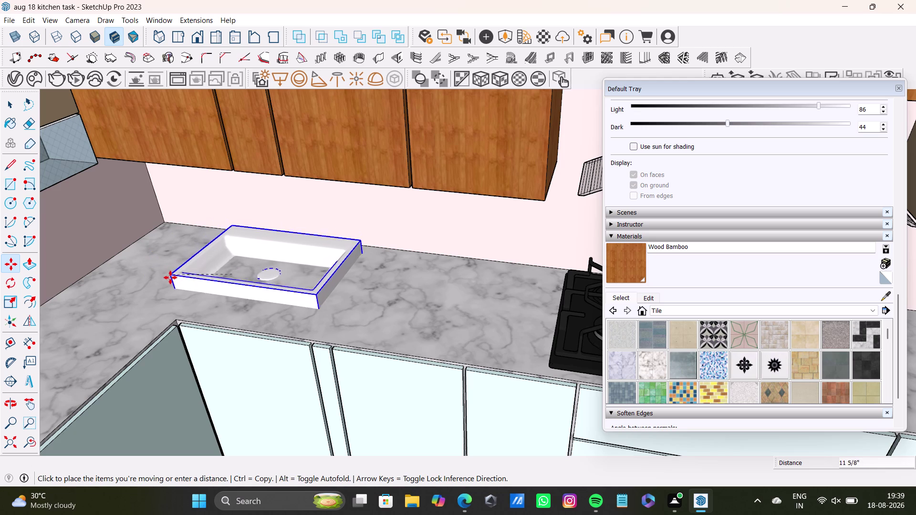
drag(171, 277, 166, 291)
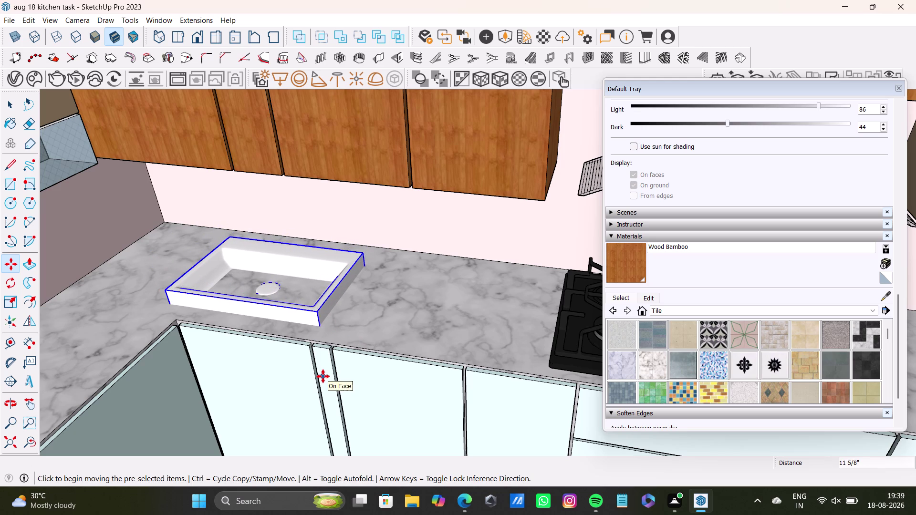
key(space)
Orbit back to the washbasin corner and bring up the V-Ray scene asset list.
scroll(down, 3)
key(space)
click(372, 146)
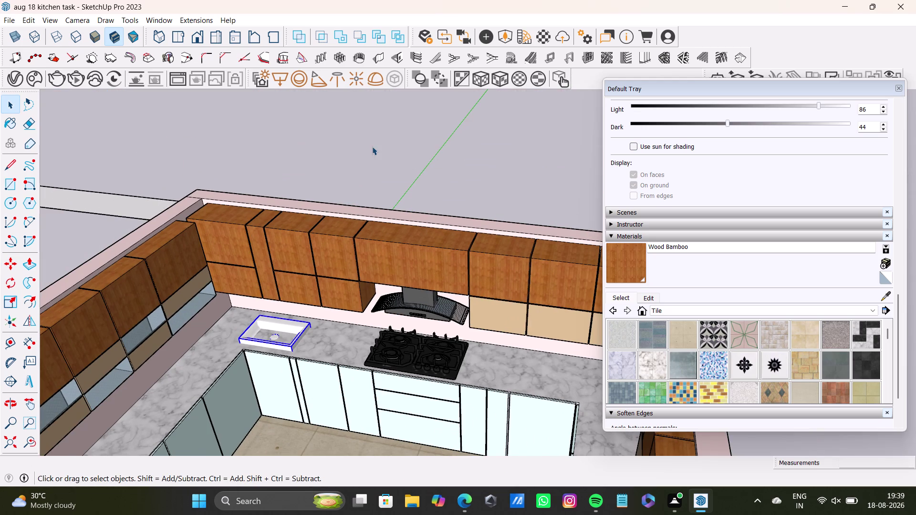
scroll(up, 3)
middle_drag(277, 332, 213, 322)
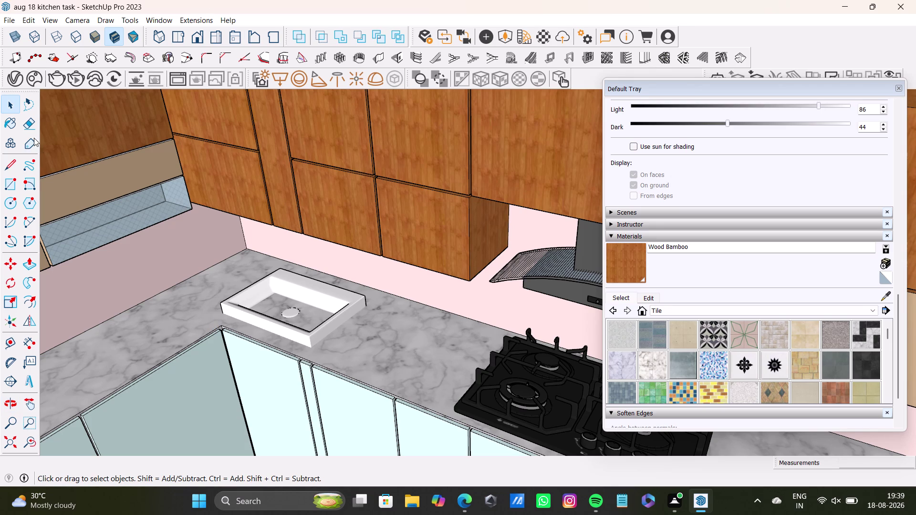
click(12, 80)
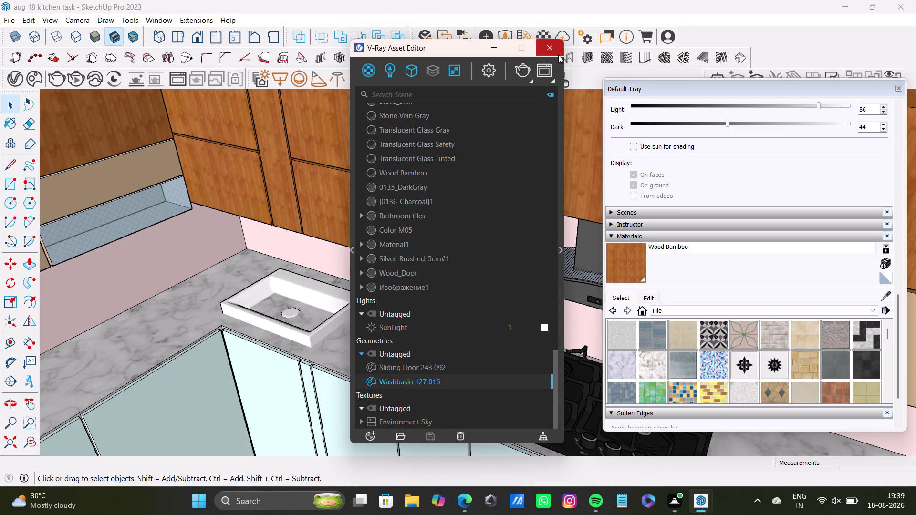
Import Kettle 143 004 from Cosmos and place it on the hob.
click(556, 52)
click(32, 79)
scroll(down, 3)
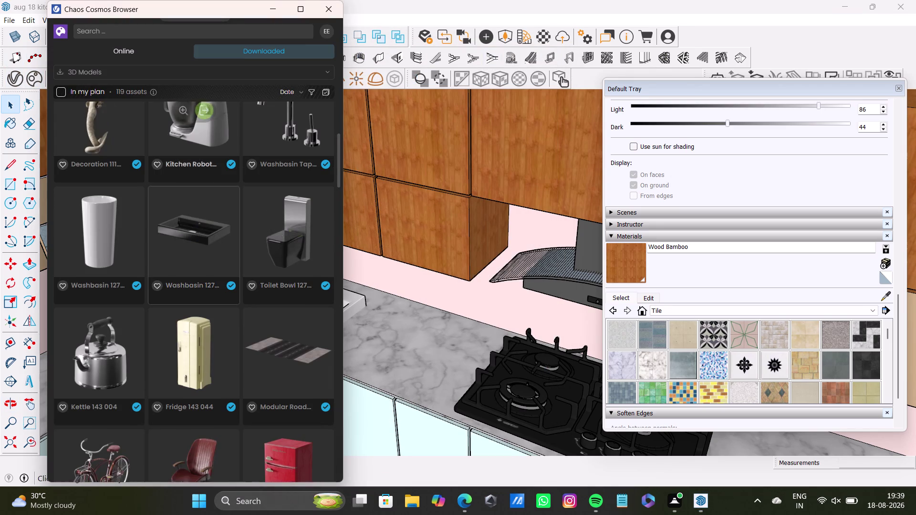
scroll(down, 3)
click(107, 174)
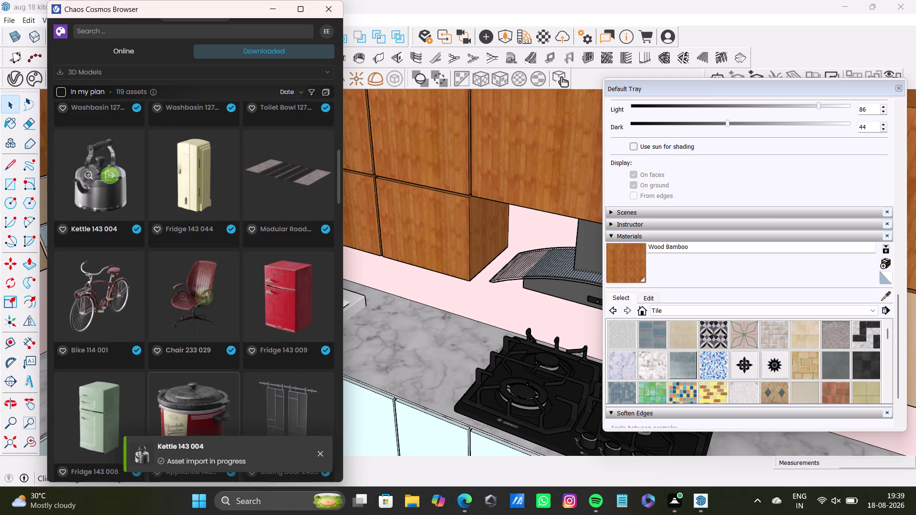
scroll(down, 3)
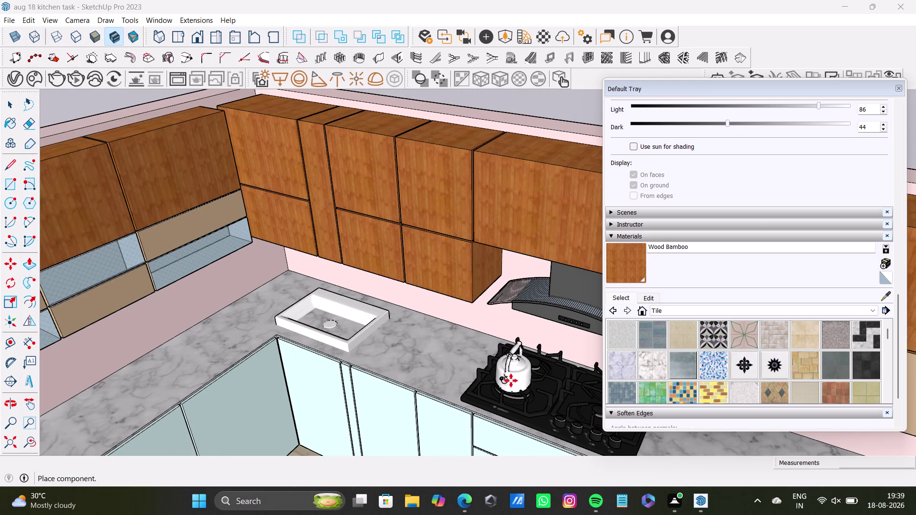
click(511, 381)
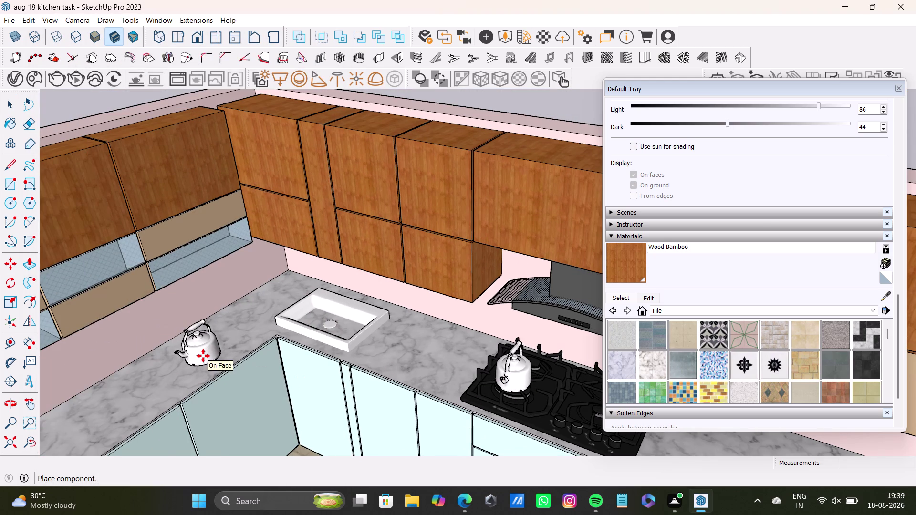
key(space)
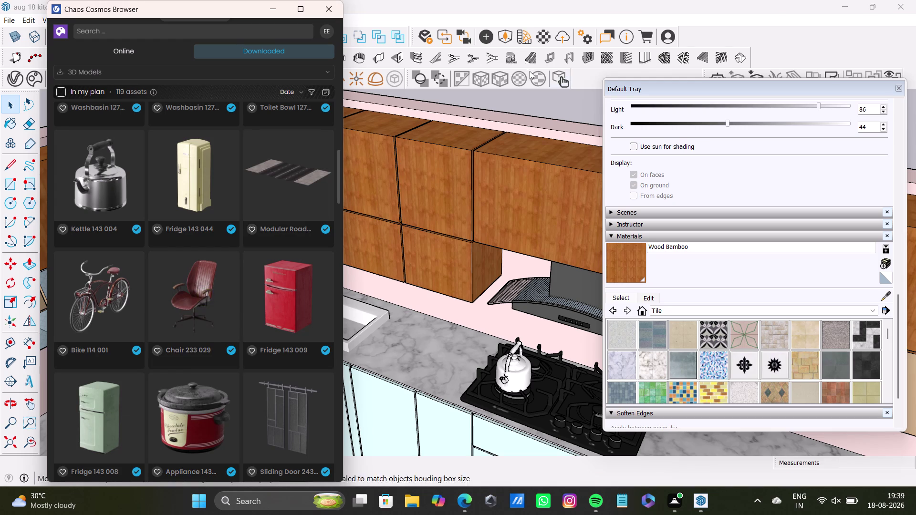
Import the cooking pot and place one on each of the left and right countertops.
click(205, 412)
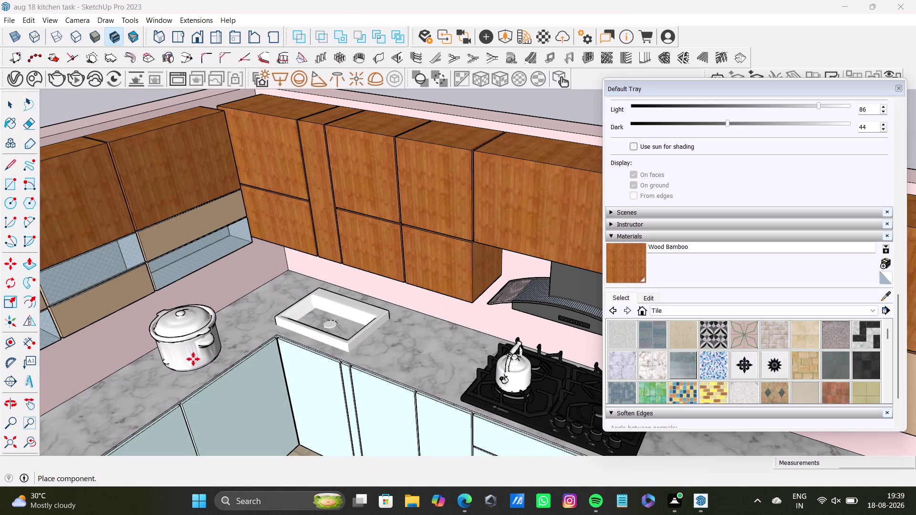
click(186, 356)
scroll(down, 3)
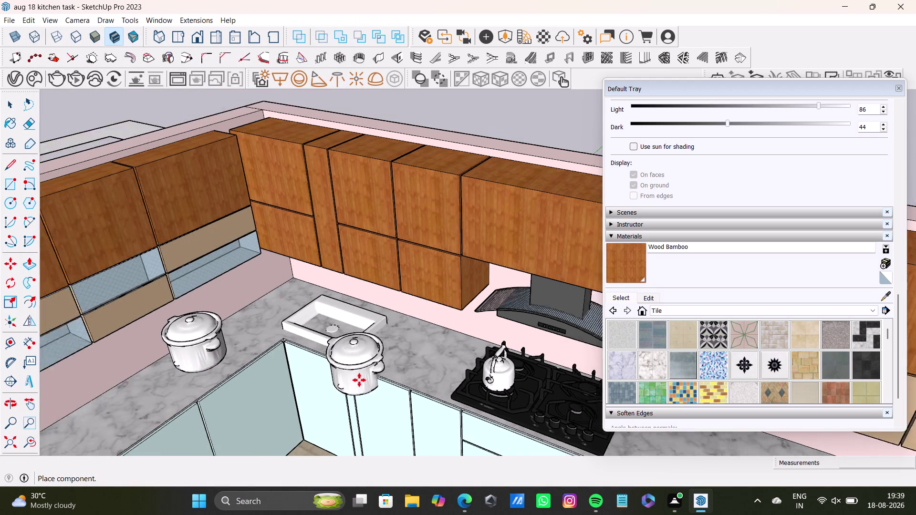
scroll(down, 3)
middle_drag(360, 382, 385, 306)
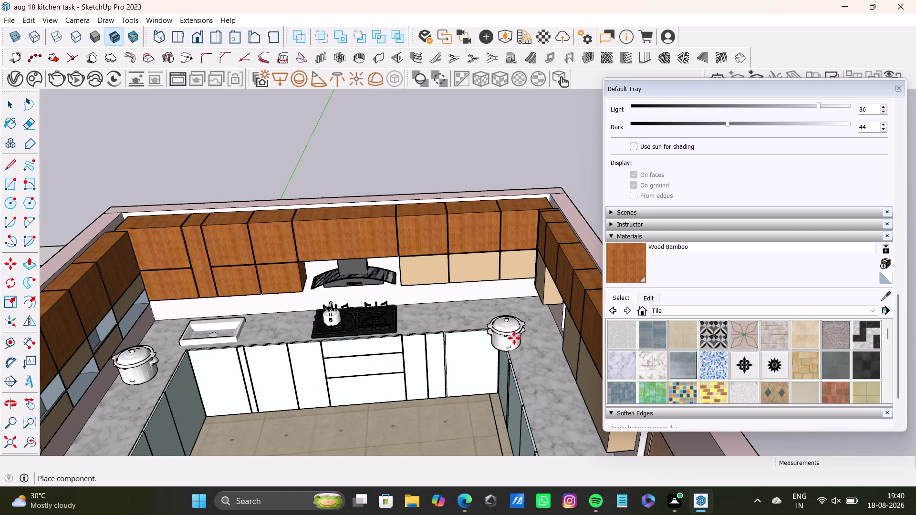
click(524, 318)
key(space)
Orbit around the kitchen to review the new items, then show the scene asset list.
scroll(down, 3)
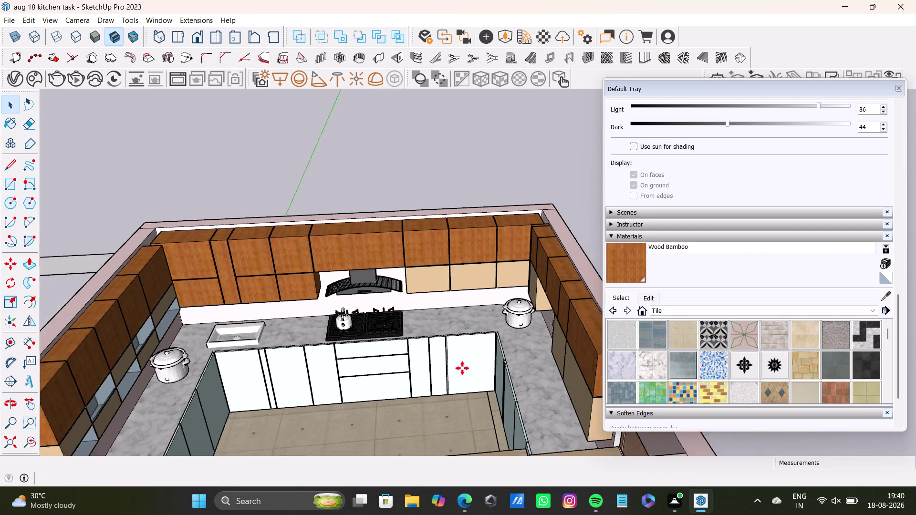
scroll(down, 3)
middle_drag(467, 366, 388, 464)
scroll(up, 3)
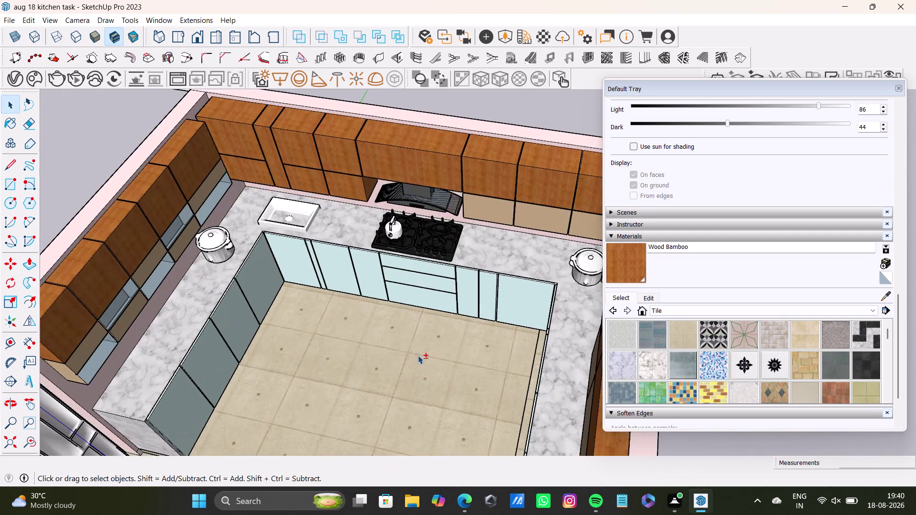
middle_drag(418, 356, 480, 425)
middle_drag(437, 406, 322, 275)
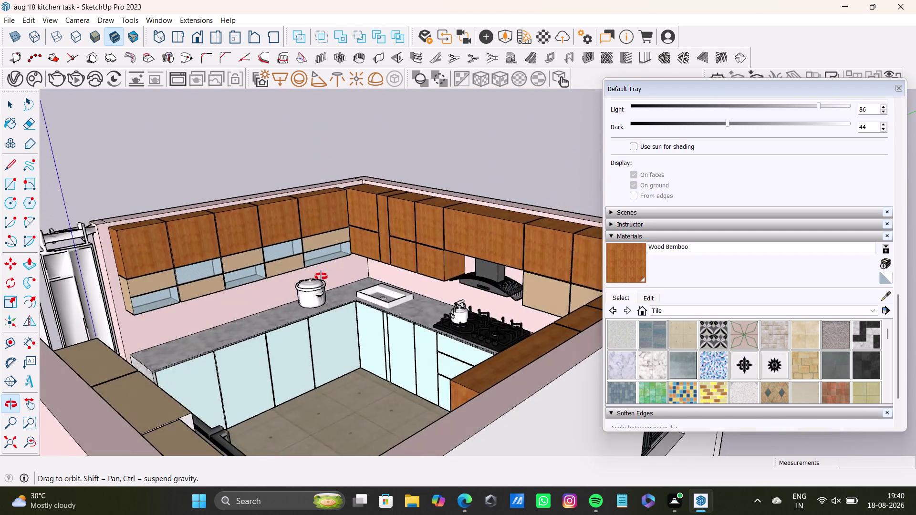
middle_drag(322, 275, 540, 373)
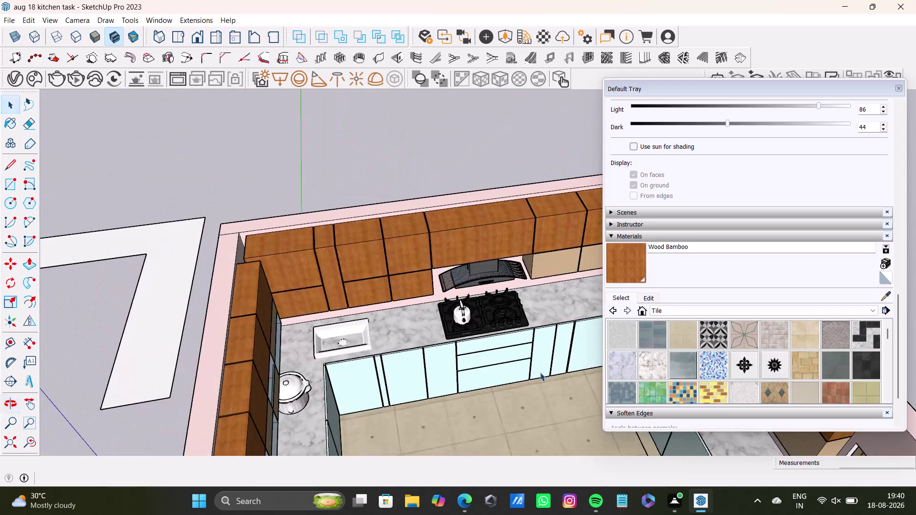
scroll(down, 3)
middle_drag(540, 373, 461, 304)
scroll(up, 3)
middle_drag(428, 296, 340, 271)
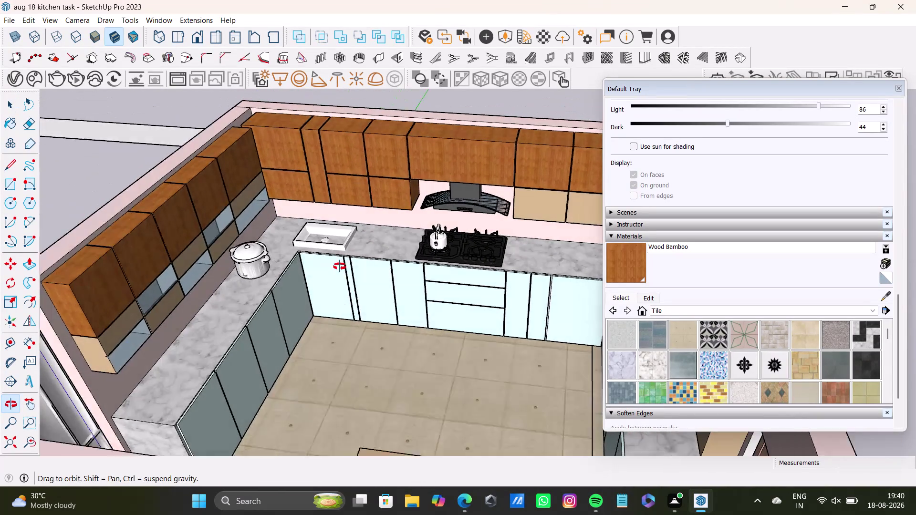
middle_drag(340, 271, 322, 268)
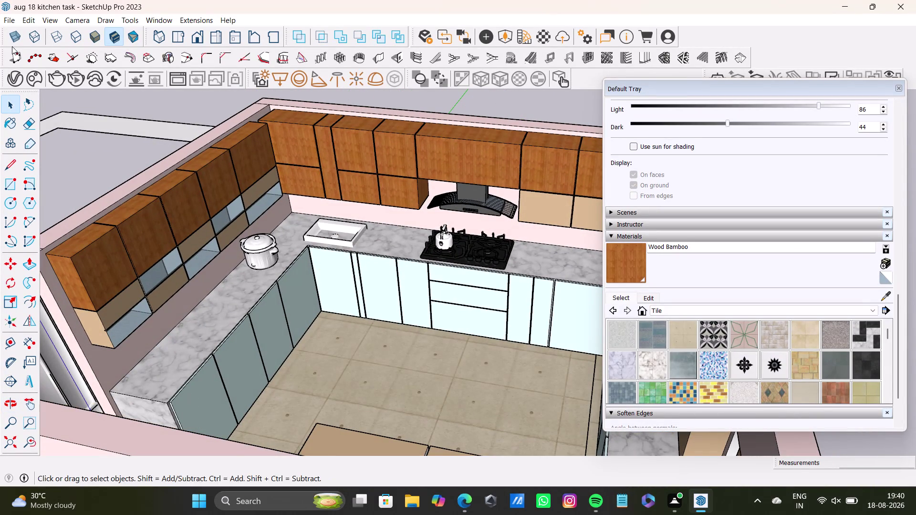
click(13, 86)
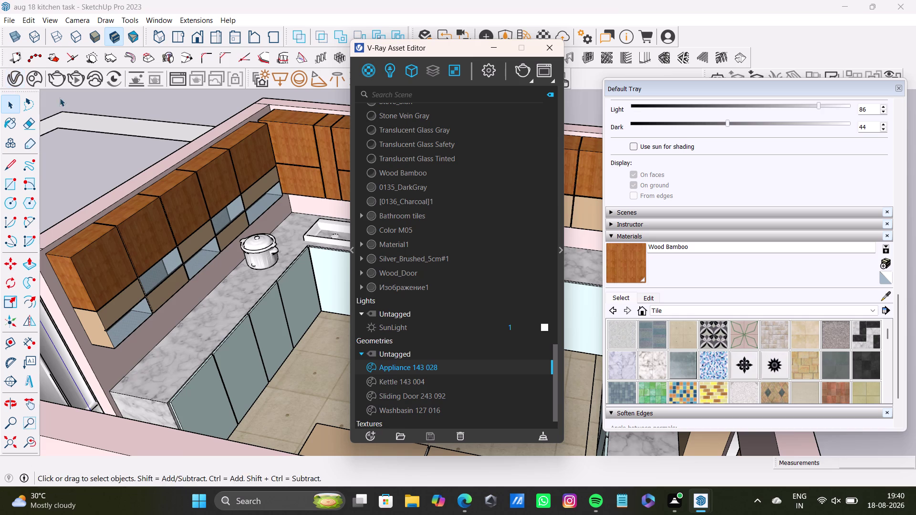
Close the scene asset list and reopen the Chaos Cosmos library.
click(17, 78)
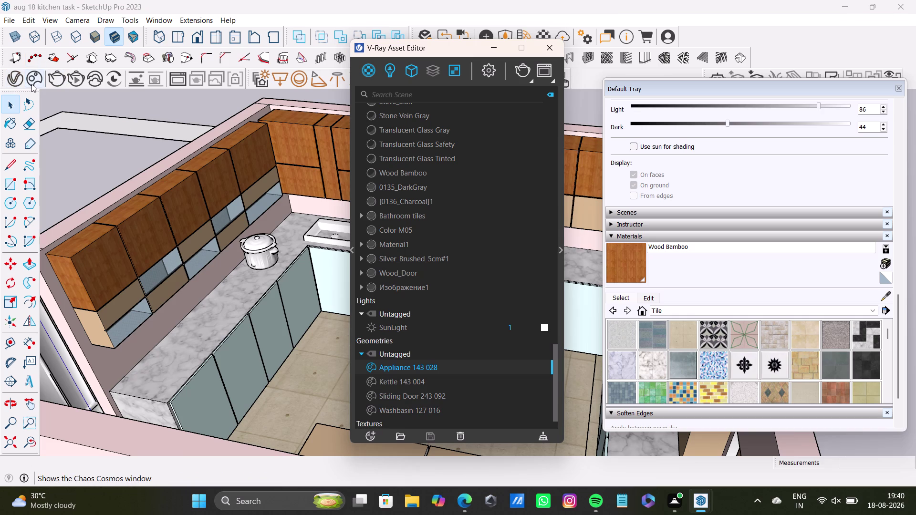
click(558, 47)
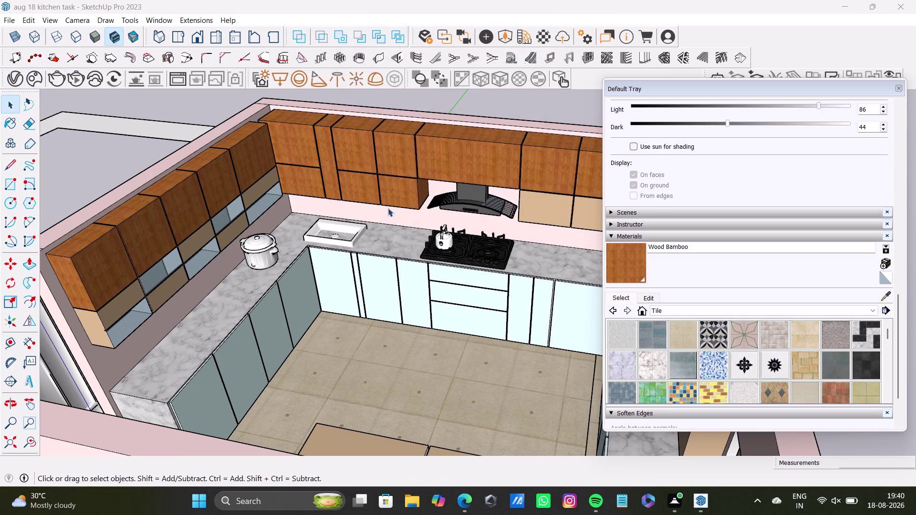
scroll(up, 3)
scroll(down, 3)
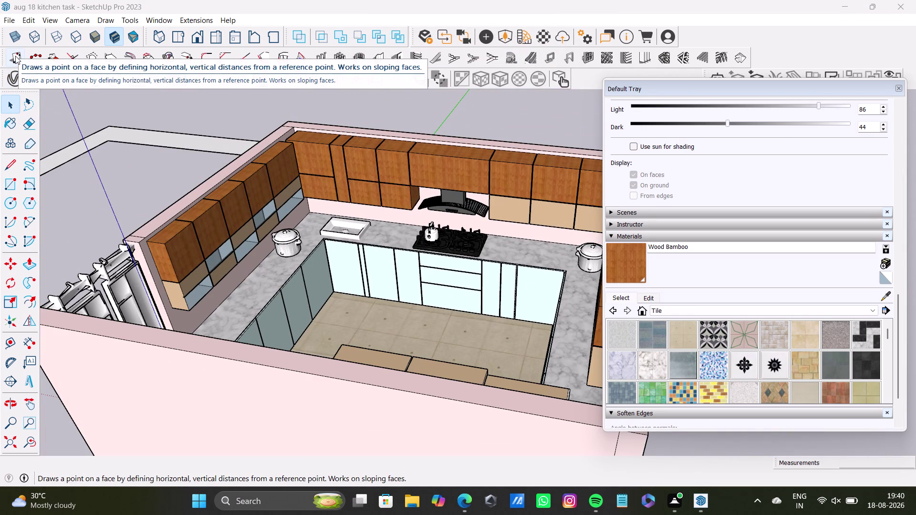
click(29, 77)
Import the kitchen utensils rack and hang it on the back wall beside the hood.
scroll(down, 3)
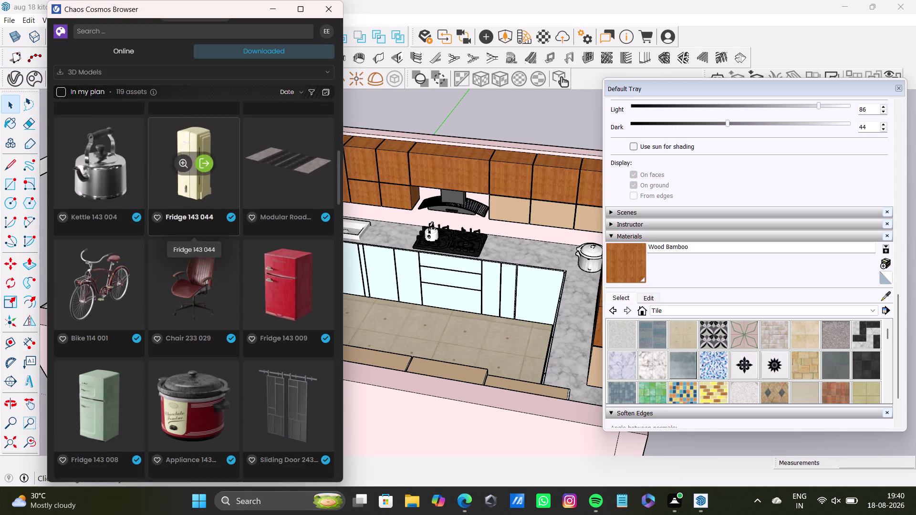
scroll(down, 3)
scroll(down, 3)
scroll(down, 3)
scroll(up, 3)
scroll(down, 3)
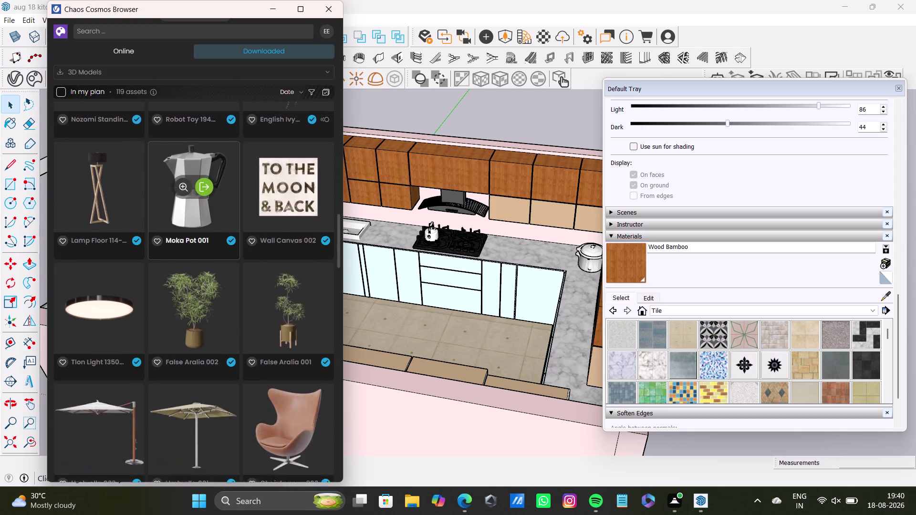
scroll(down, 3)
scroll(down, 3)
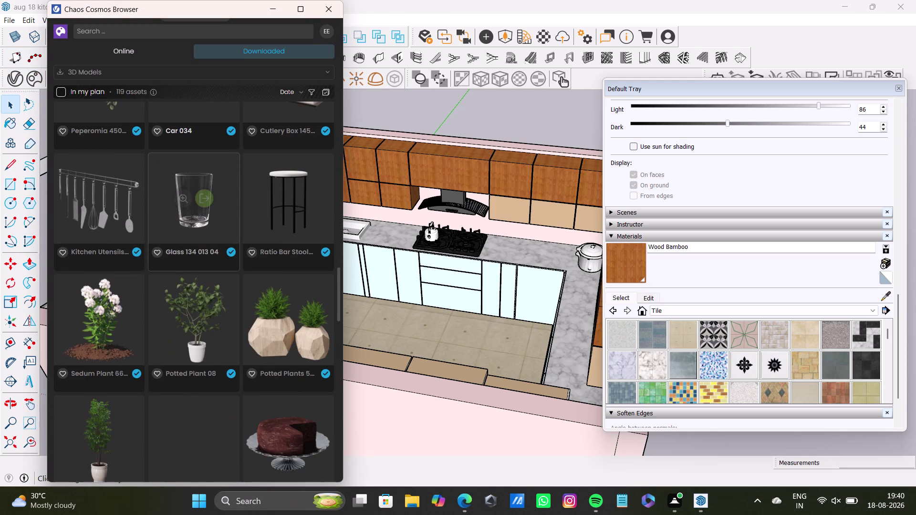
click(114, 202)
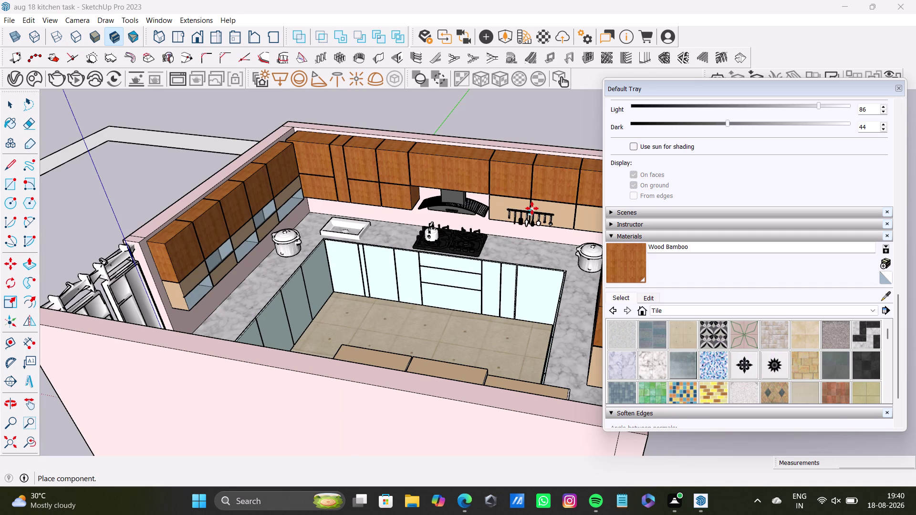
click(531, 207)
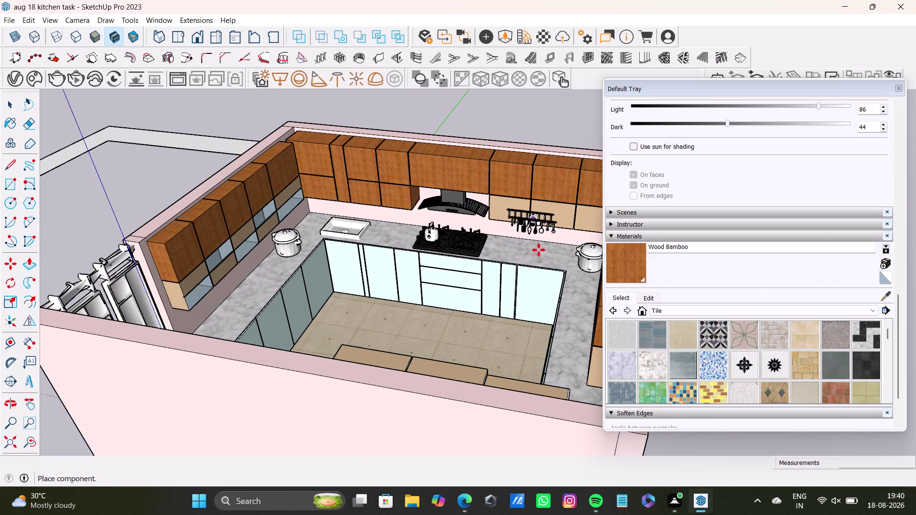
key(space)
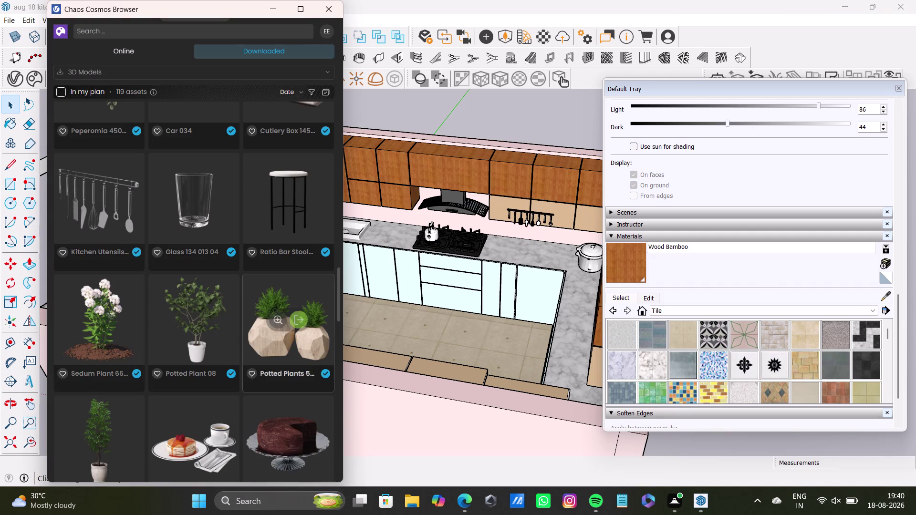
Import the Breakfast Meal toaster set and place it on the left countertop.
scroll(down, 3)
scroll(down, 3)
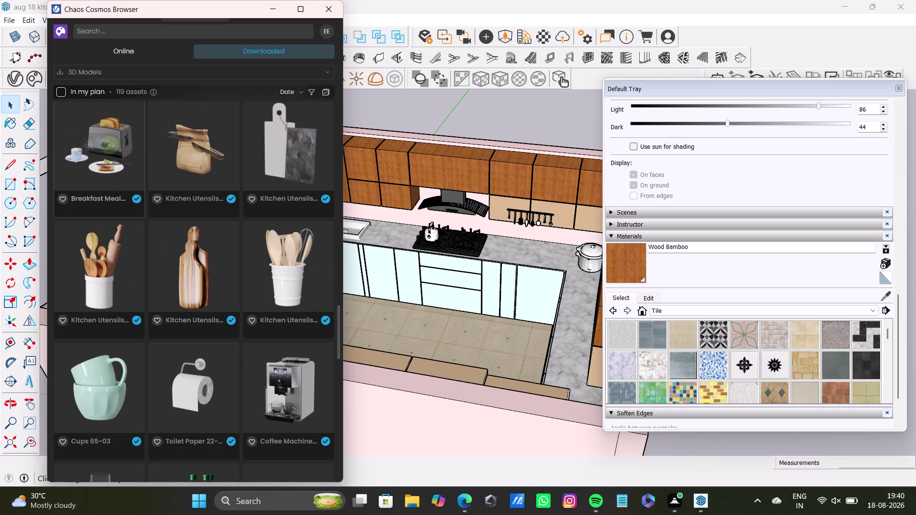
click(116, 153)
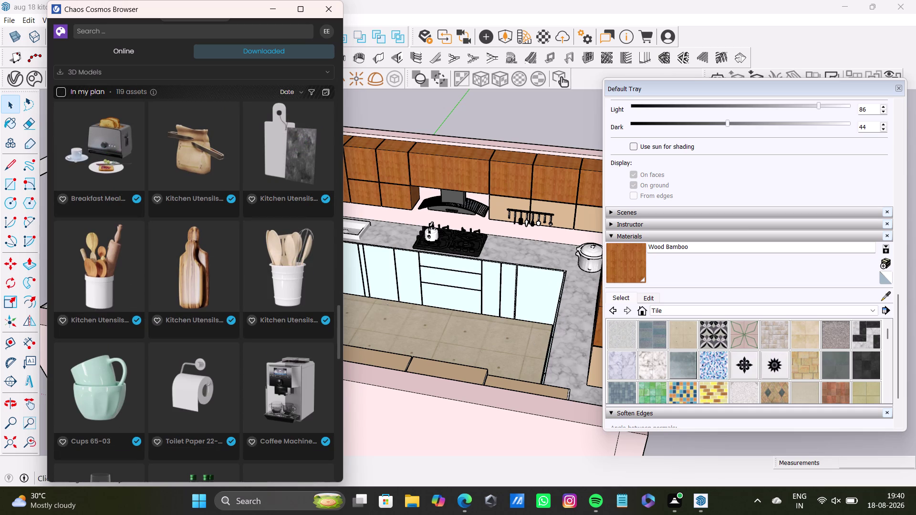
click(112, 144)
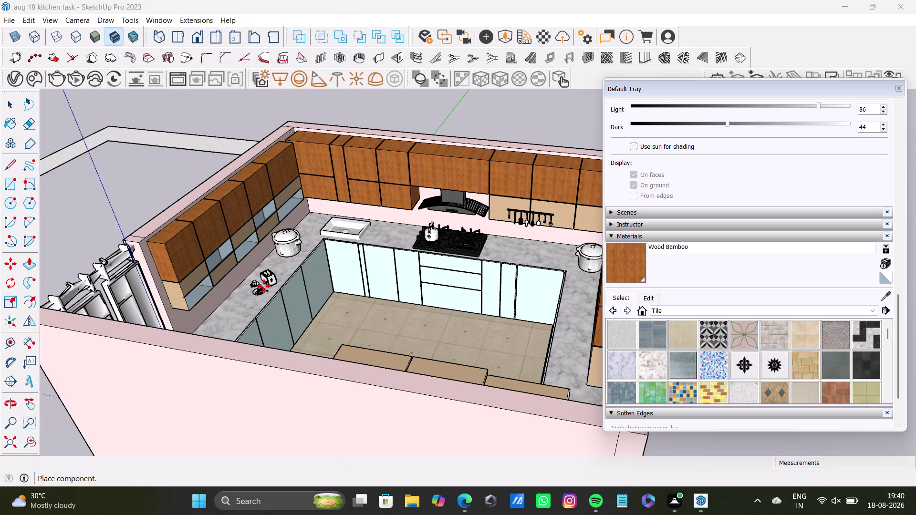
click(256, 294)
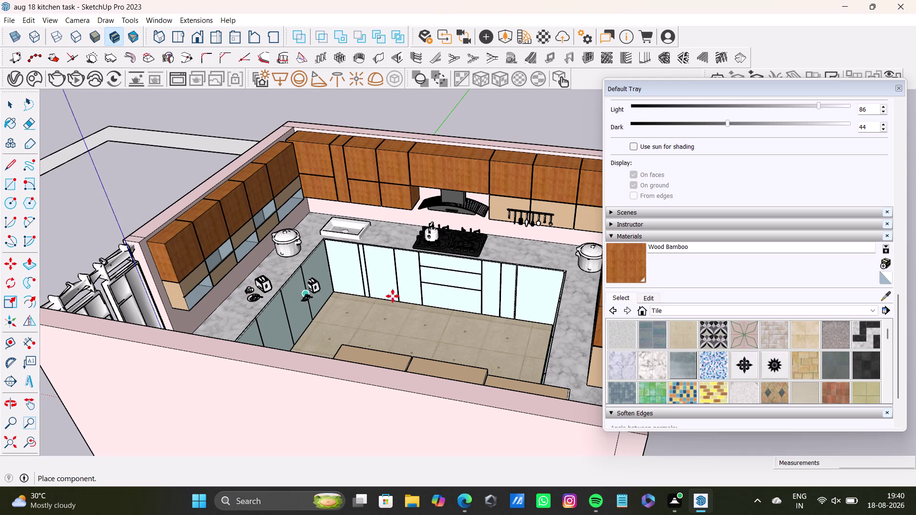
key(space)
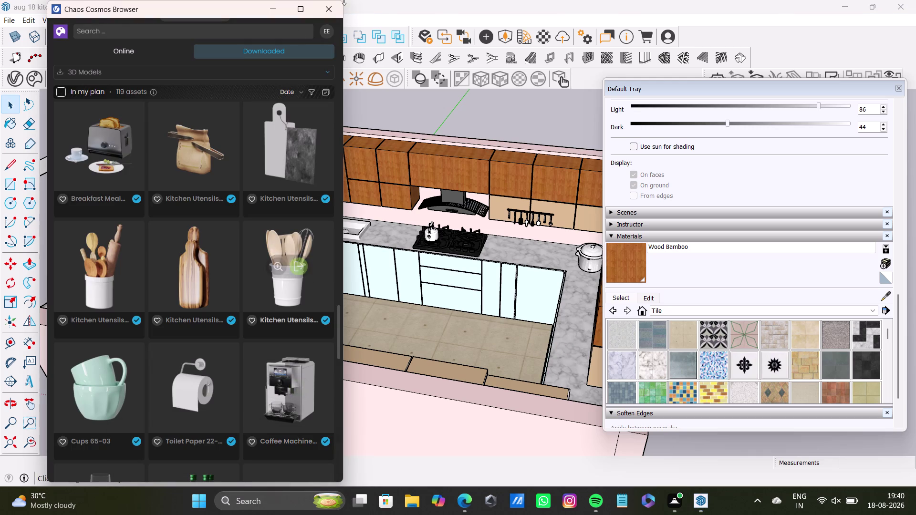
Import Coffee Machine 116-02 and place it on the back counter beside the hob.
click(298, 392)
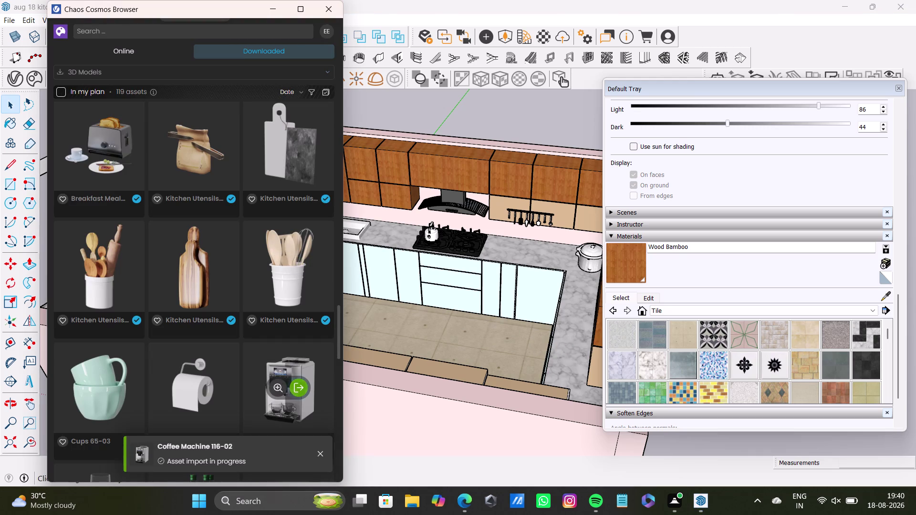
scroll(up, 3)
middle_drag(540, 252, 534, 224)
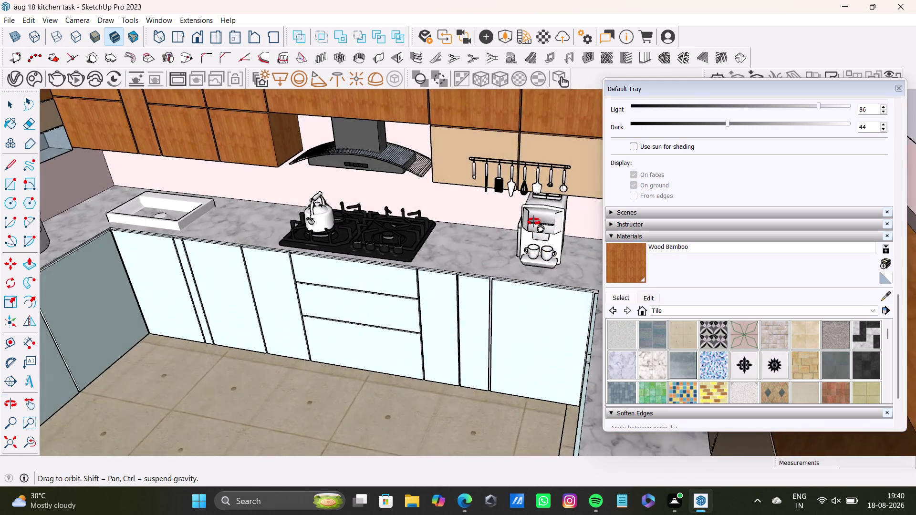
middle_drag(535, 223, 530, 201)
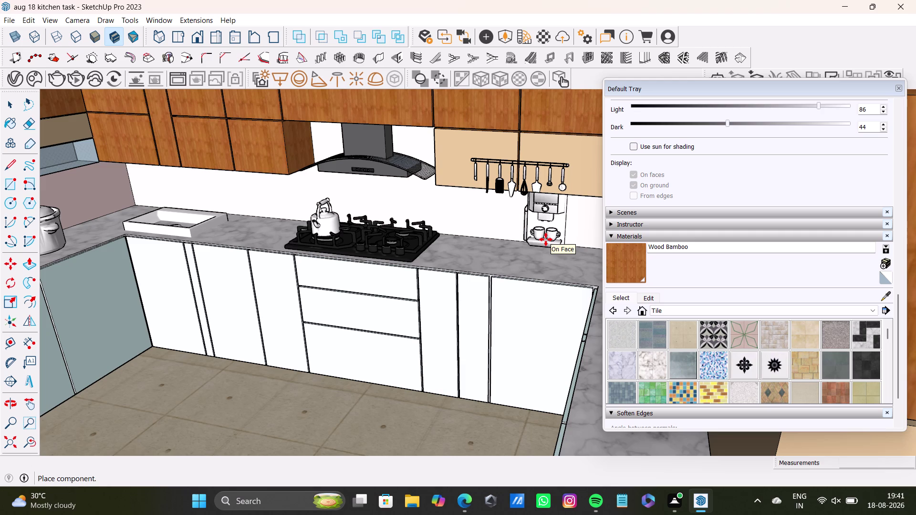
click(541, 261)
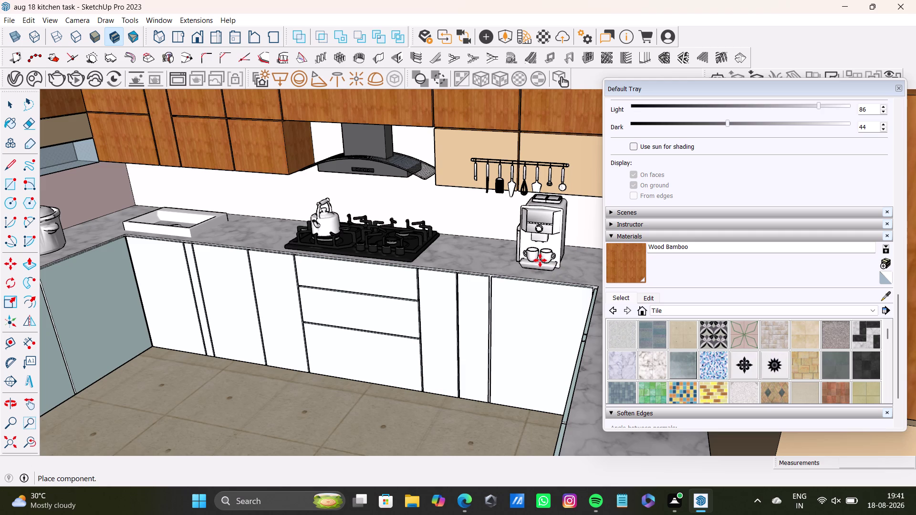
key(space)
scroll(down, 3)
middle_drag(443, 344, 519, 390)
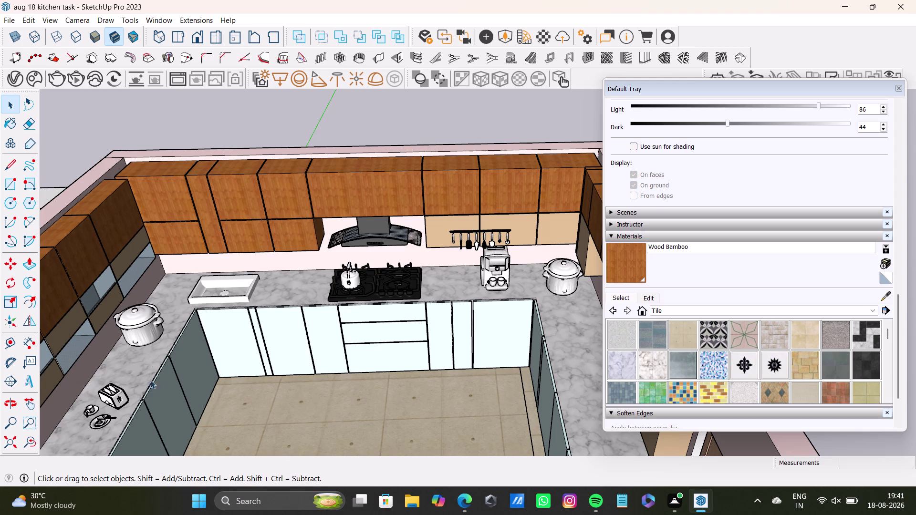
Bring the left countertop into view and select the toaster breakfast set.
scroll(down, 3)
middle_drag(153, 406, 238, 320)
scroll(down, 3)
middle_drag(210, 330, 230, 320)
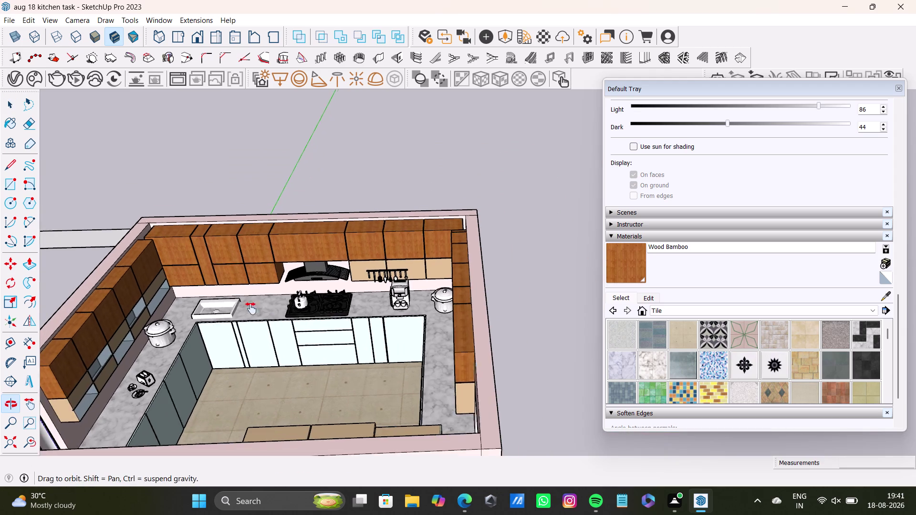
middle_drag(230, 319, 344, 283)
scroll(up, 3)
middle_drag(305, 350, 244, 358)
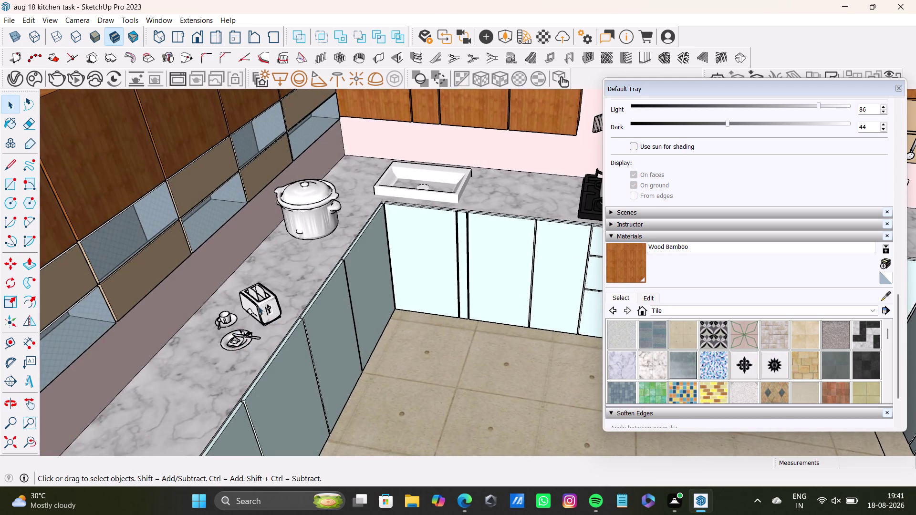
key(space)
click(266, 306)
Scale up the breakfast set with several grip drags so it covers more counter.
key(s)
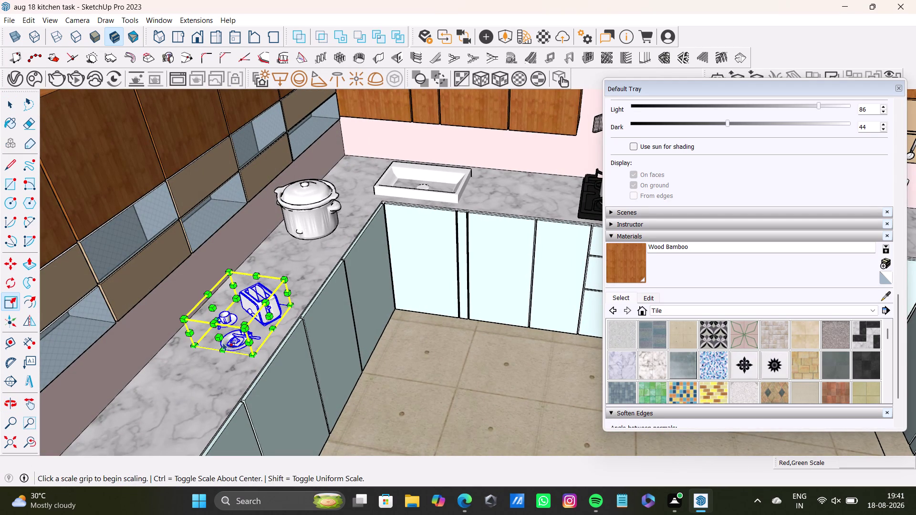
drag(218, 340, 200, 354)
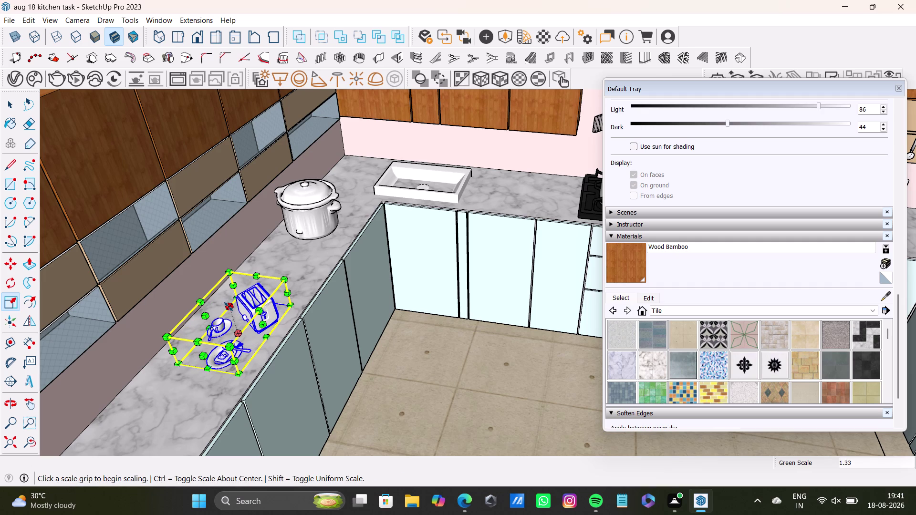
drag(229, 307, 225, 286)
drag(231, 306, 229, 290)
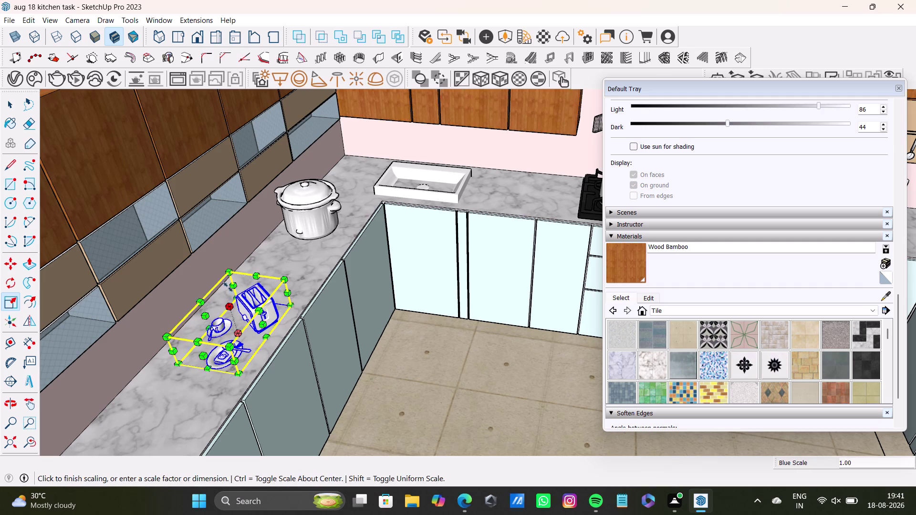
drag(229, 290, 227, 285)
click(262, 323)
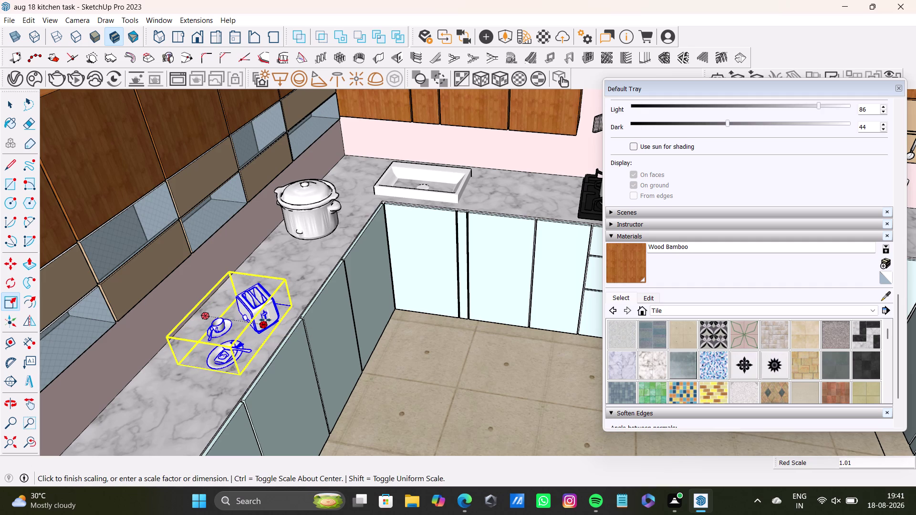
drag(232, 306, 225, 290)
key(space)
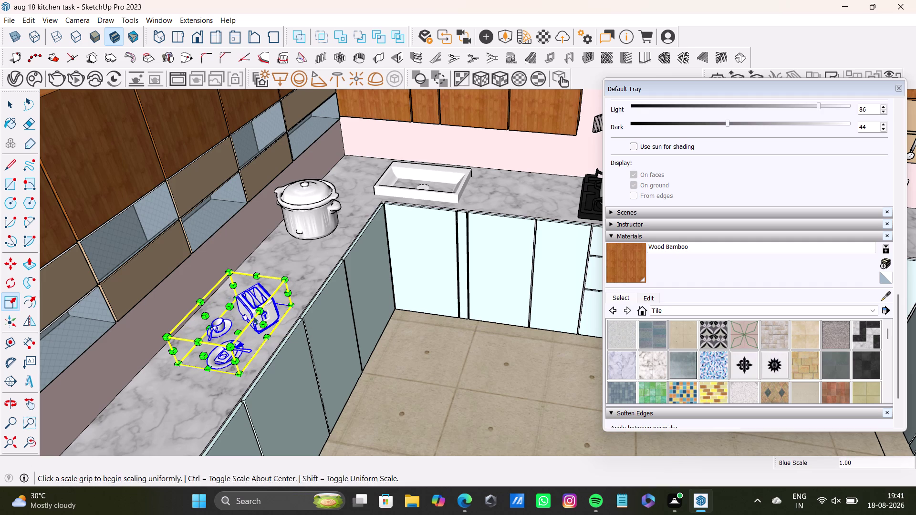
scroll(down, 3)
middle_drag(273, 324, 114, 367)
scroll(up, 3)
middle_drag(320, 357, 387, 346)
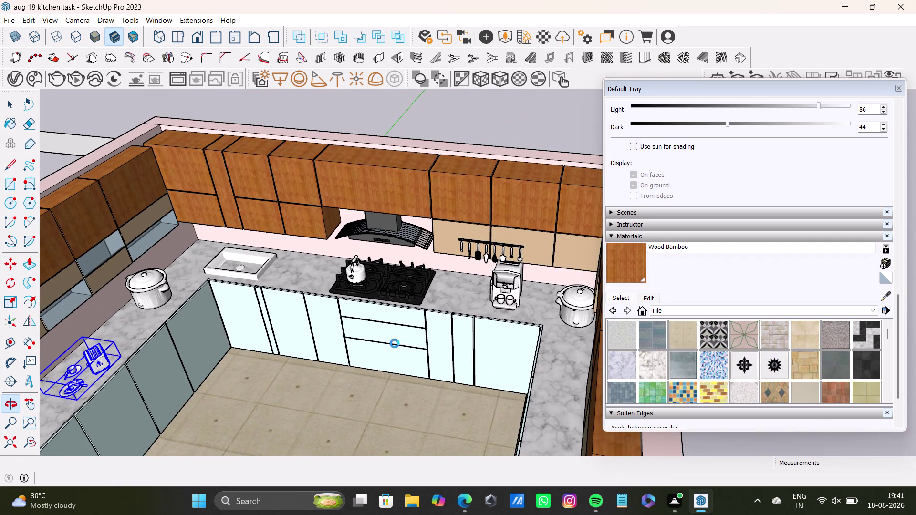
Select the kettle and shift it slightly on the hob.
middle_drag(386, 346, 402, 342)
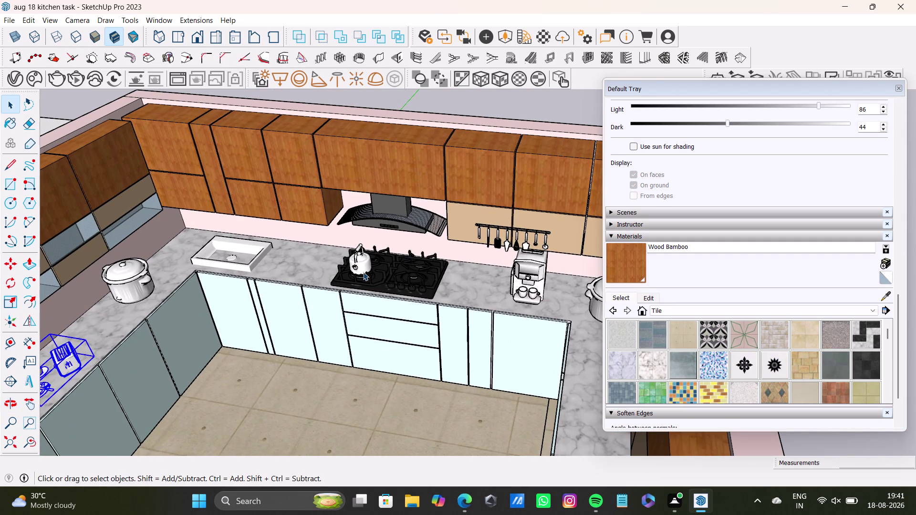
scroll(up, 3)
click(363, 255)
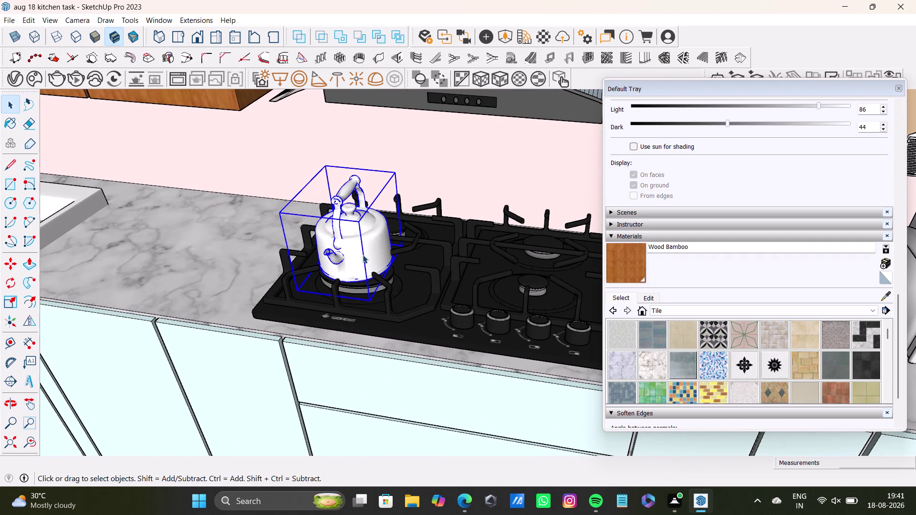
key(m)
click(372, 303)
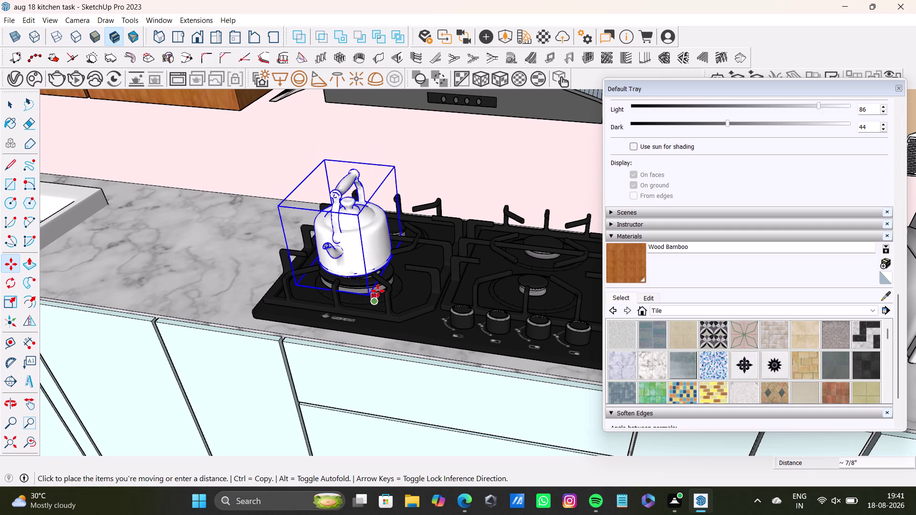
click(378, 293)
middle_drag(350, 313, 481, 308)
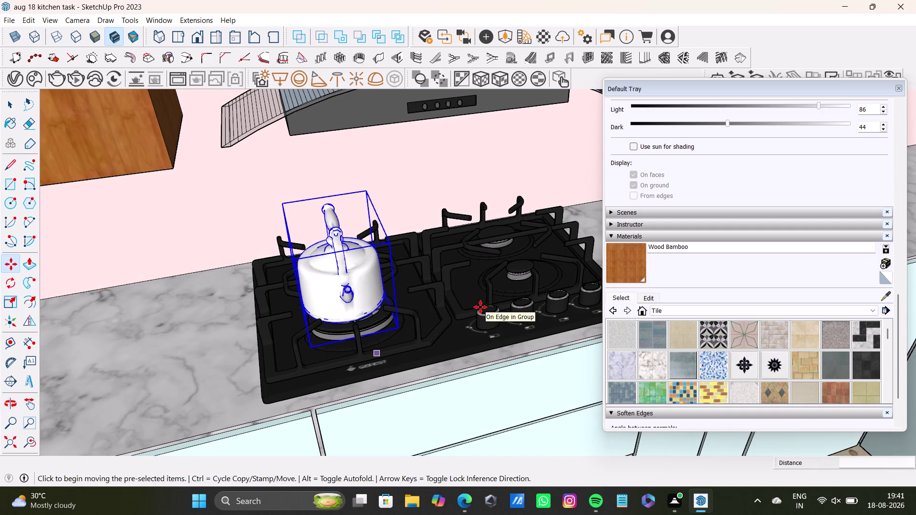
Rotate the kettle about 26° on the horizontal plane.
key(q)
click(284, 203)
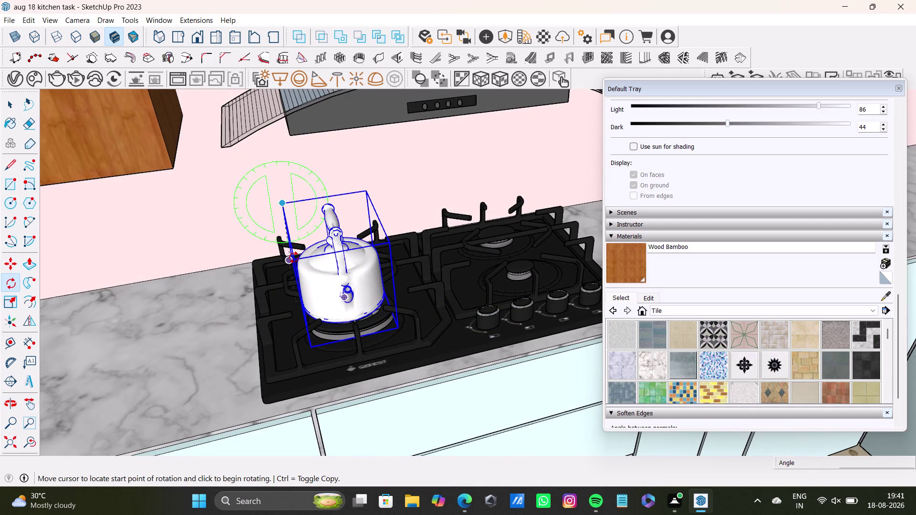
click(294, 257)
key(space)
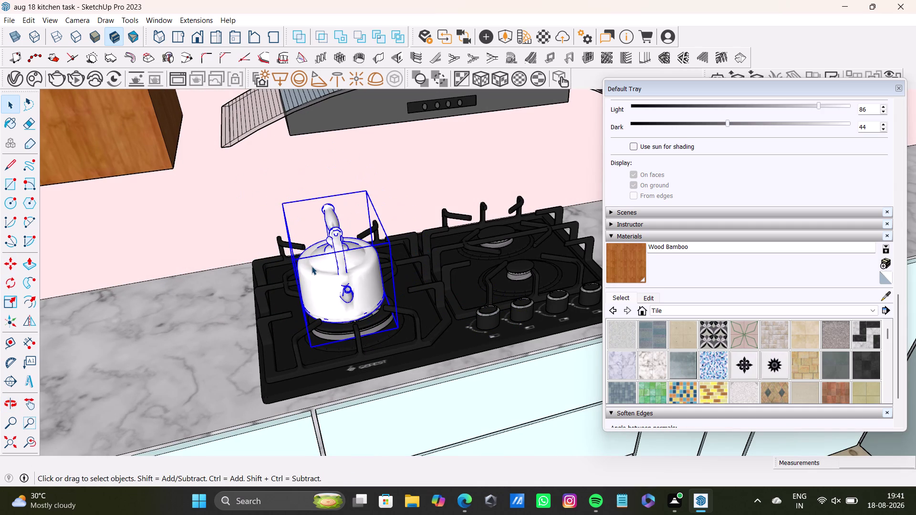
key(w)
key(q)
key(Up)
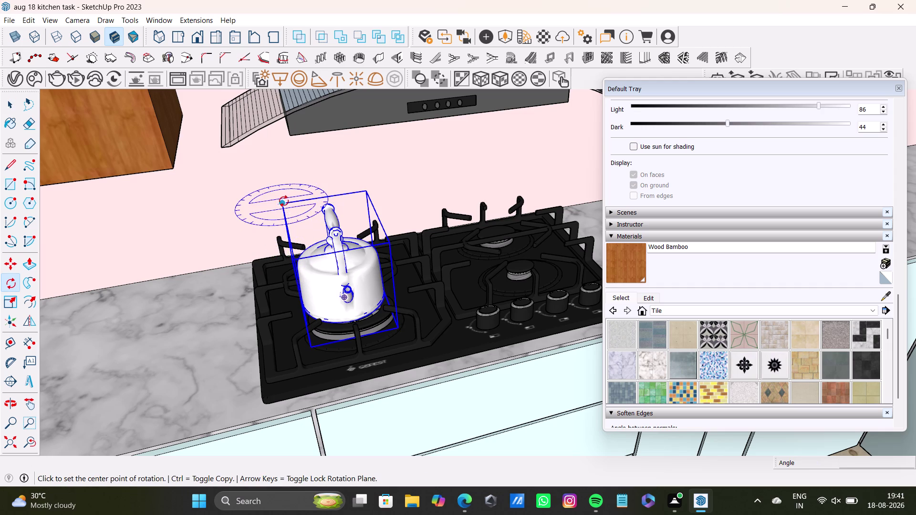
click(283, 201)
click(295, 261)
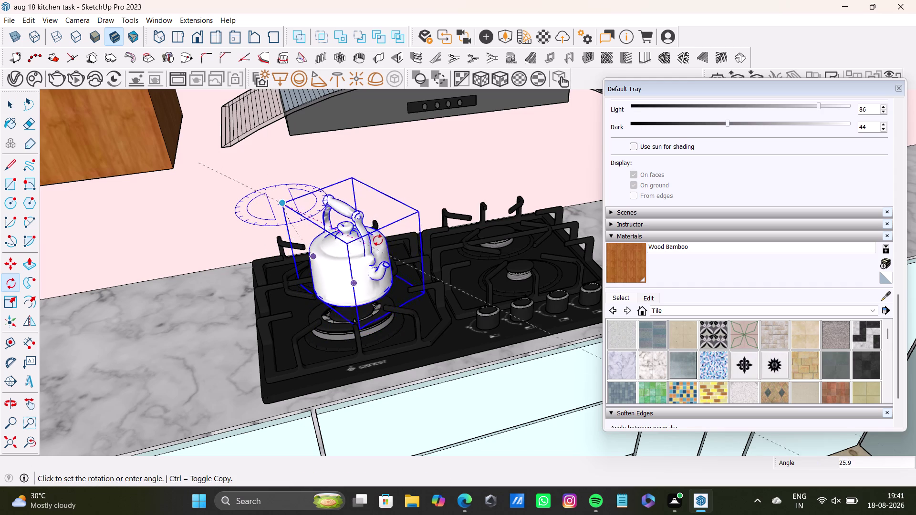
click(384, 237)
key(space)
key(space)
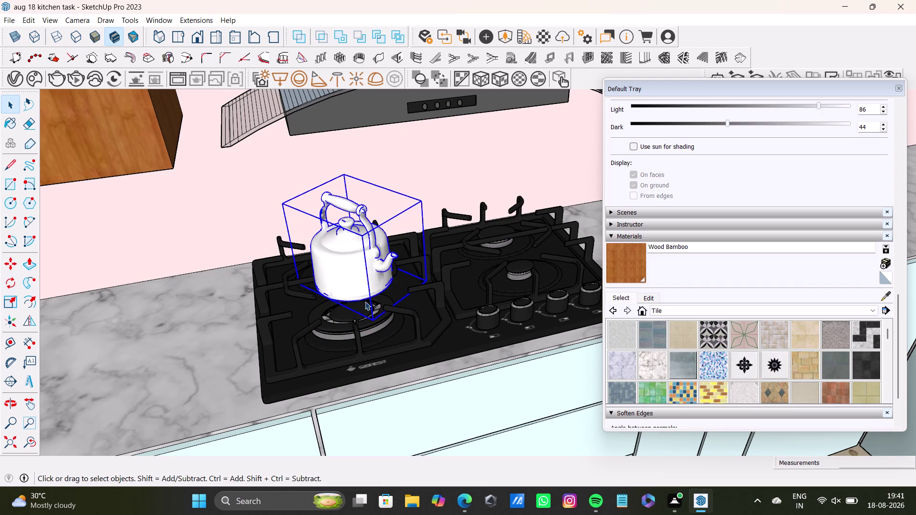
Move the kettle so it sits centred on the hob's left burner.
key(m)
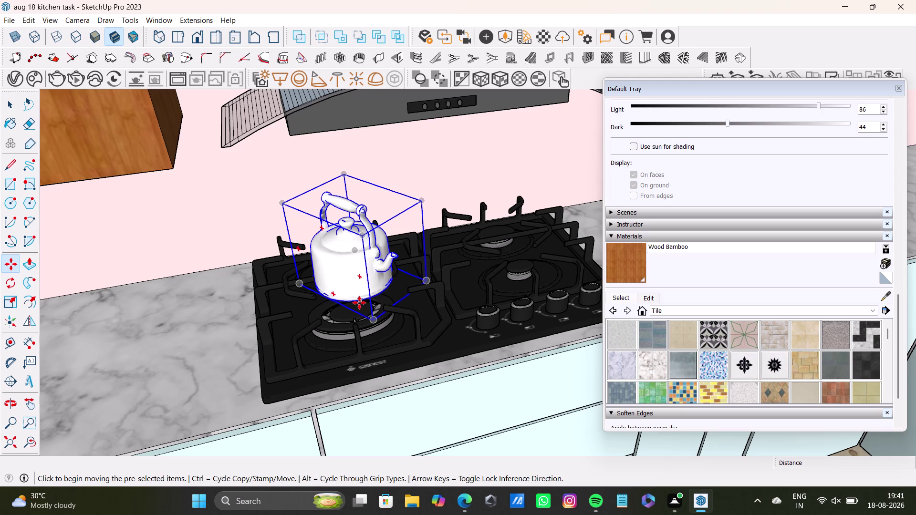
click(360, 303)
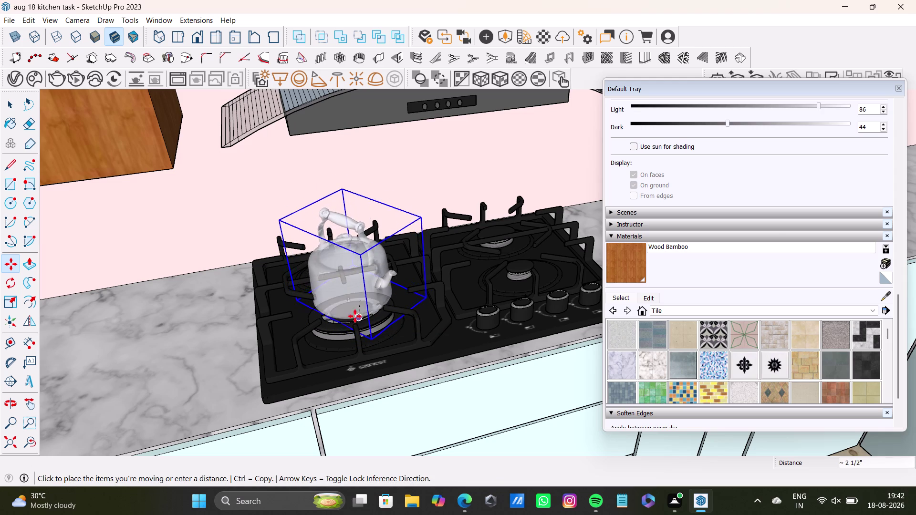
click(354, 317)
key(space)
scroll(down, 3)
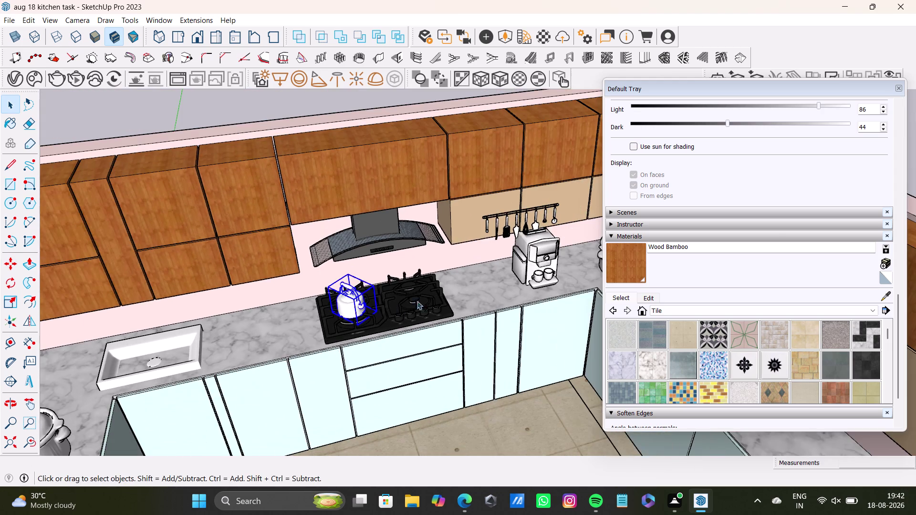
middle_drag(417, 301, 306, 350)
scroll(up, 3)
Move the coffee machine about 1'1" along the back countertop.
middle_drag(435, 304, 405, 212)
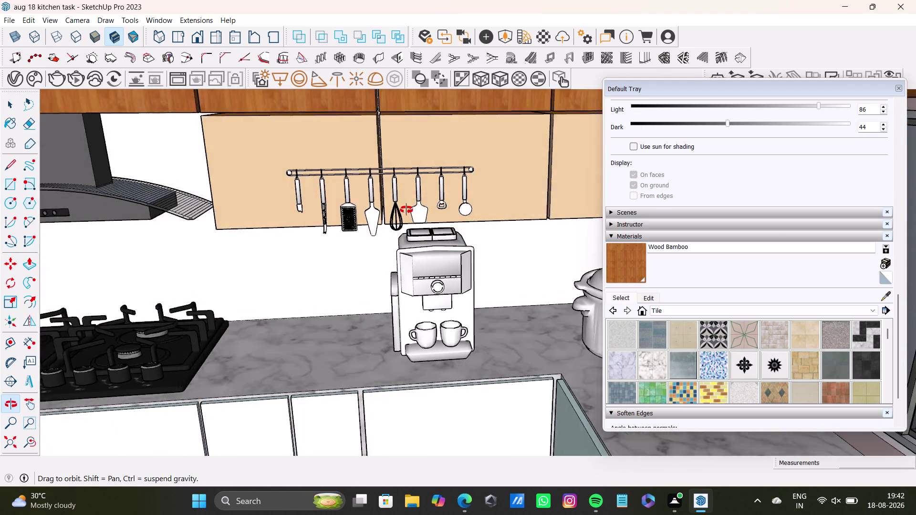
middle_drag(404, 211, 427, 203)
scroll(down, 3)
middle_drag(421, 269, 549, 289)
scroll(up, 3)
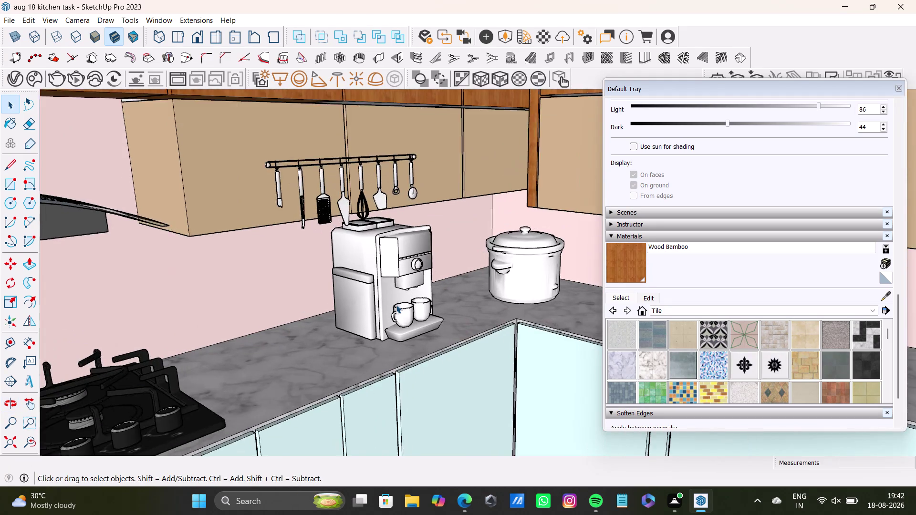
scroll(up, 3)
click(374, 280)
key(m)
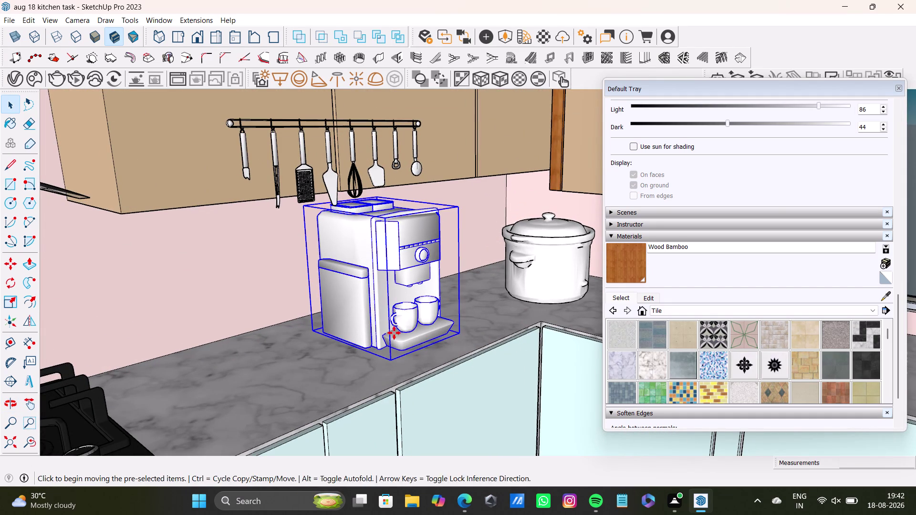
click(348, 345)
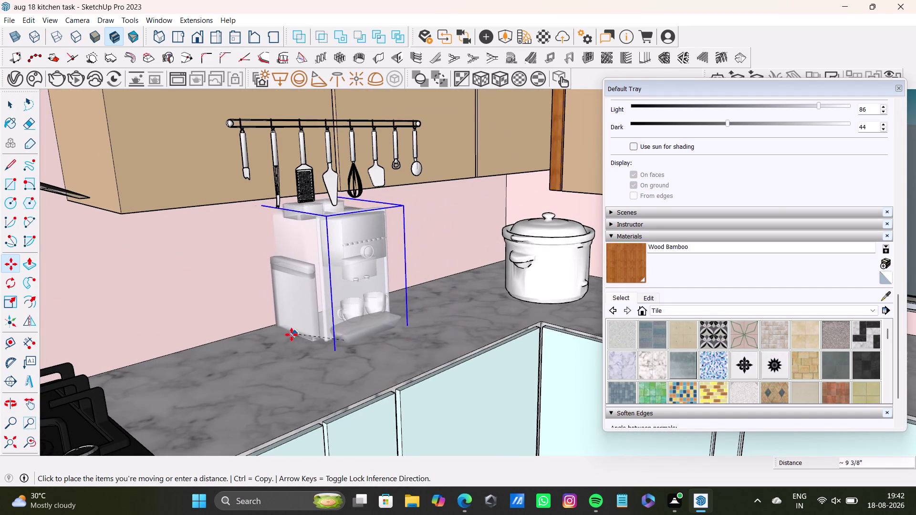
click(252, 356)
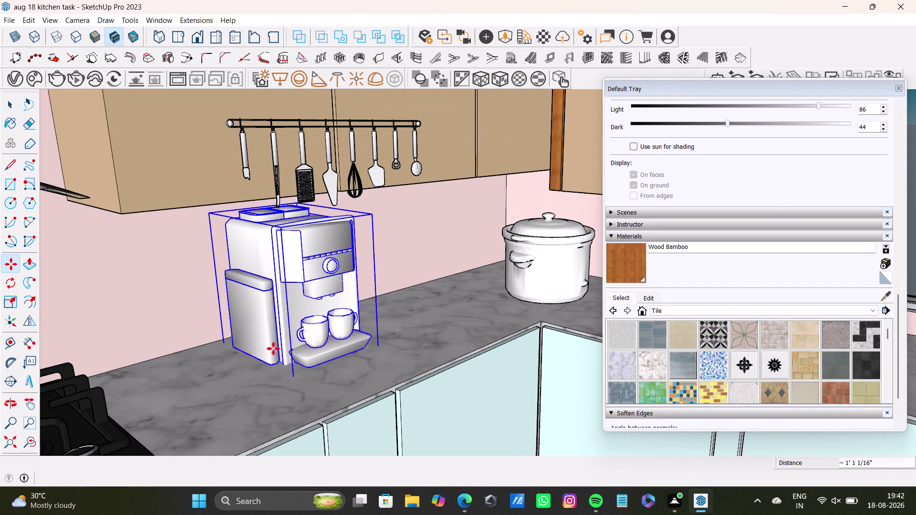
key(space)
click(411, 317)
Select the cooking pot and nudge it slightly on the counter with Move.
click(548, 266)
middle_drag(537, 280, 499, 315)
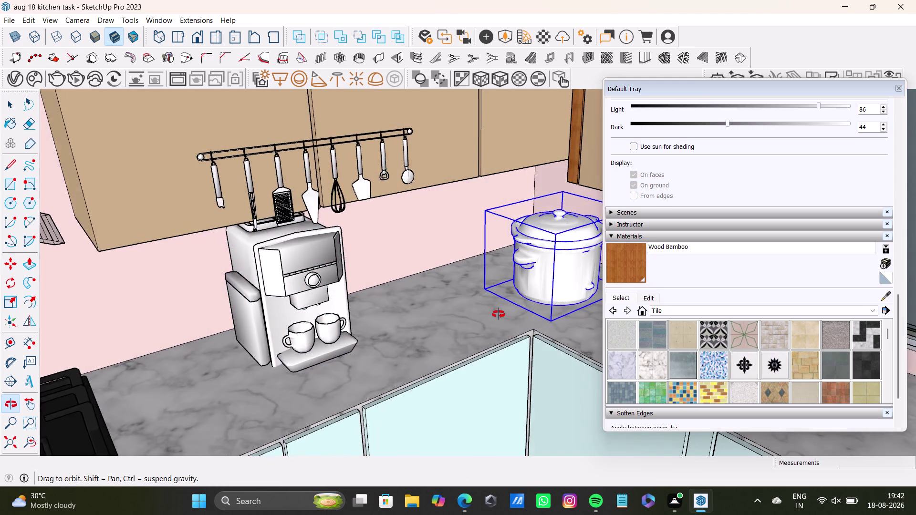
middle_drag(498, 315, 355, 368)
key(m)
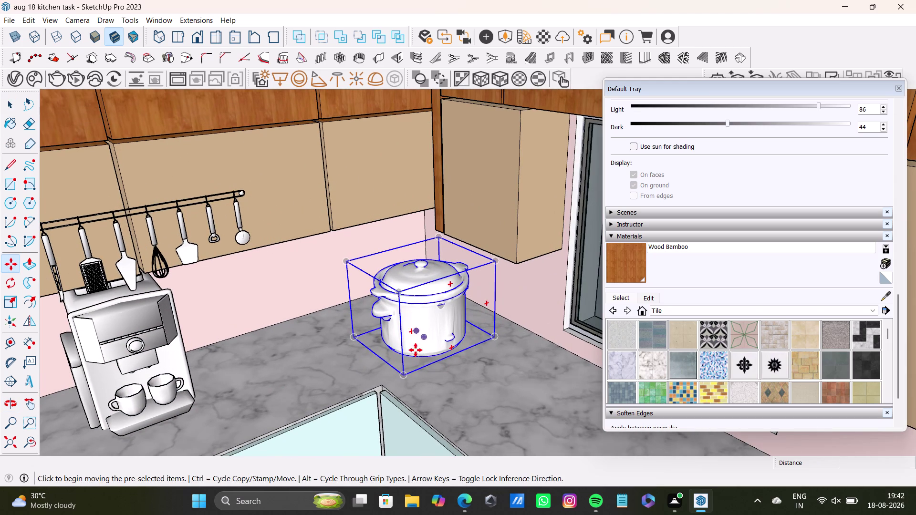
click(429, 348)
click(432, 323)
key(space)
scroll(down, 3)
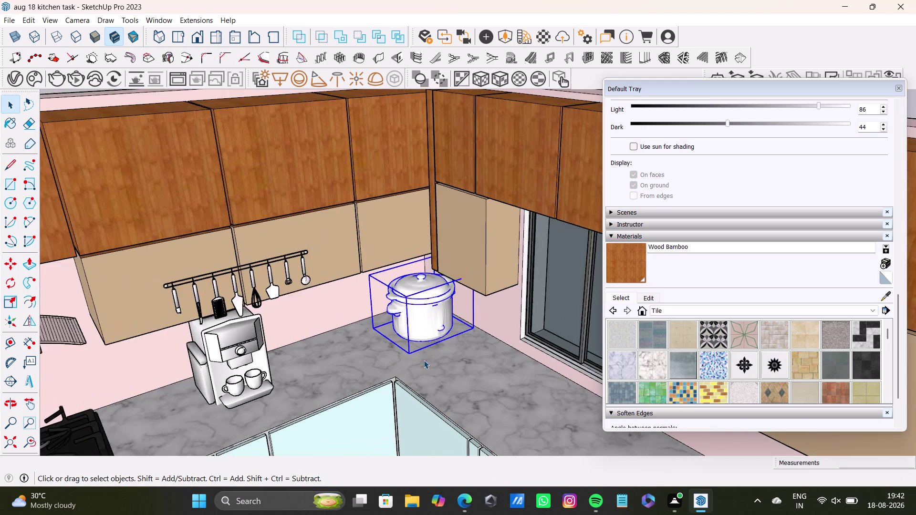
scroll(down, 3)
scroll(up, 3)
Delete the face of the stray flat shape beside the kitchen.
middle_drag(424, 360, 287, 451)
scroll(up, 3)
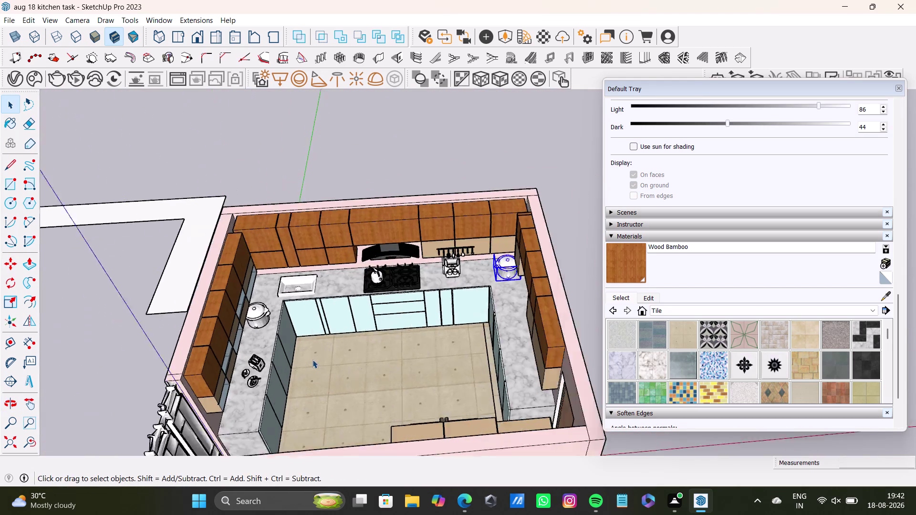
scroll(up, 3)
middle_drag(333, 349, 295, 410)
scroll(down, 3)
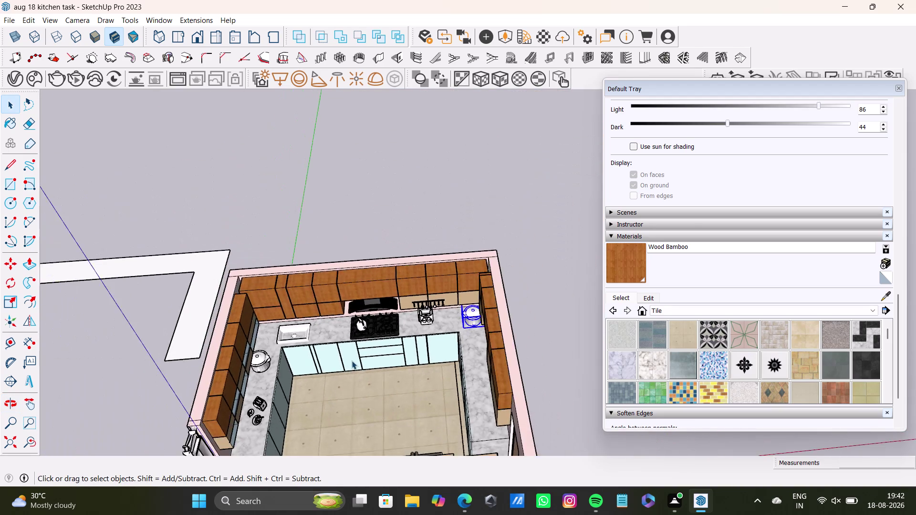
scroll(down, 3)
click(268, 306)
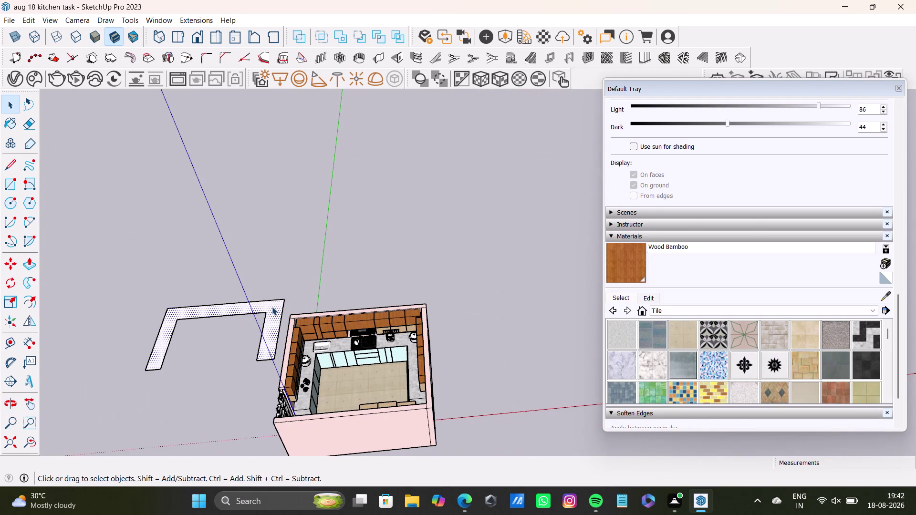
key(Delete)
Delete the leftover outline edges, finishing with a window selection.
click(282, 306)
key(Delete)
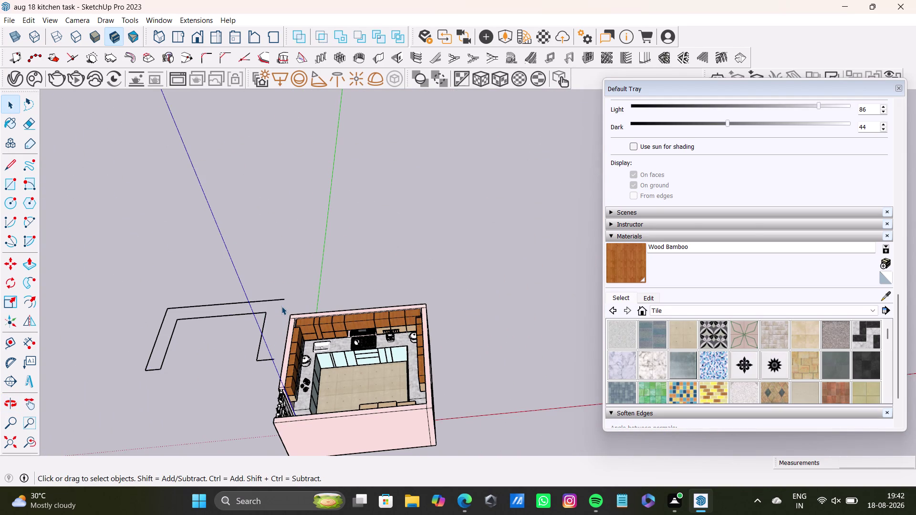
click(279, 297)
key(Delete)
click(275, 301)
key(Delete)
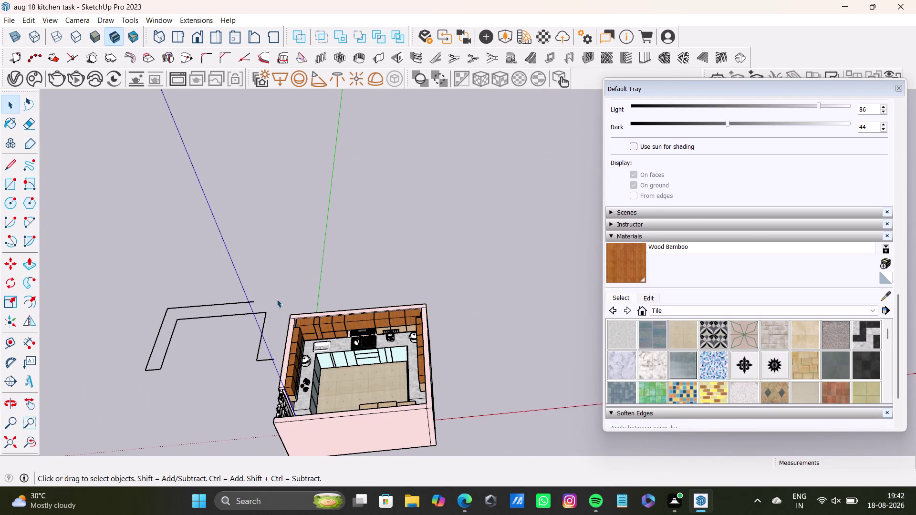
drag(127, 287, 276, 384)
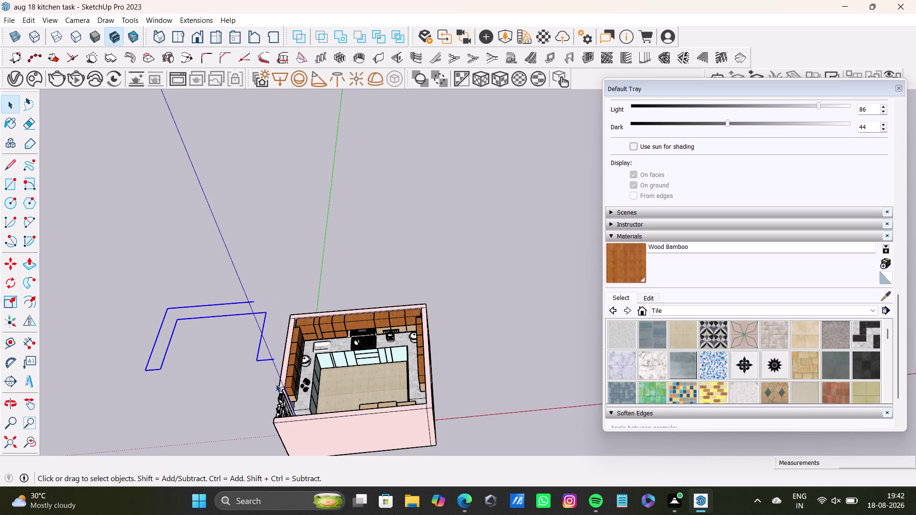
key(Delete)
Switch the kitchen to the Top standard view and close the Default Tray.
scroll(down, 3)
scroll(up, 3)
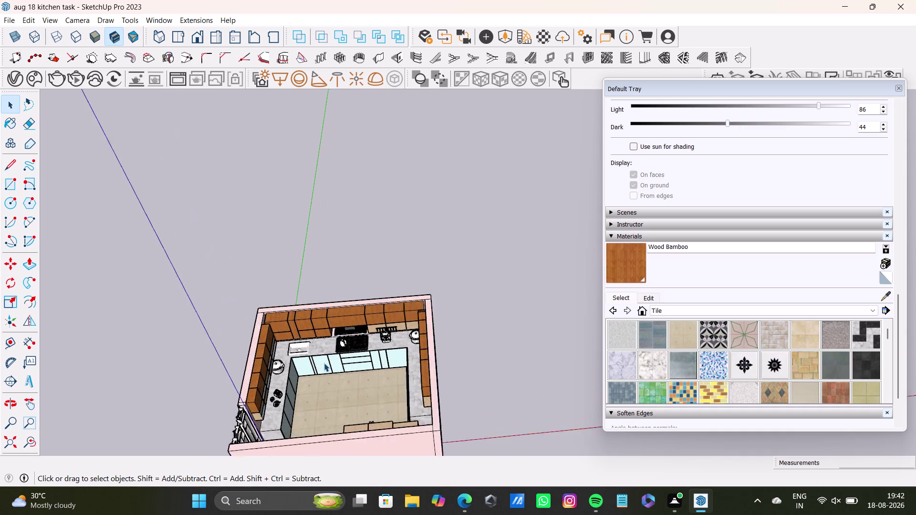
scroll(up, 3)
middle_drag(361, 353, 415, 285)
middle_drag(438, 294, 395, 244)
scroll(up, 3)
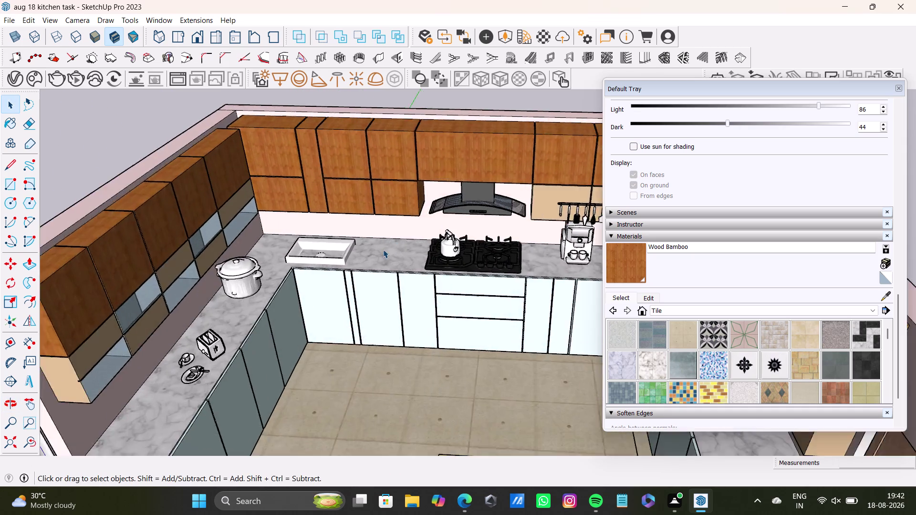
scroll(up, 3)
scroll(down, 3)
middle_drag(437, 349, 454, 448)
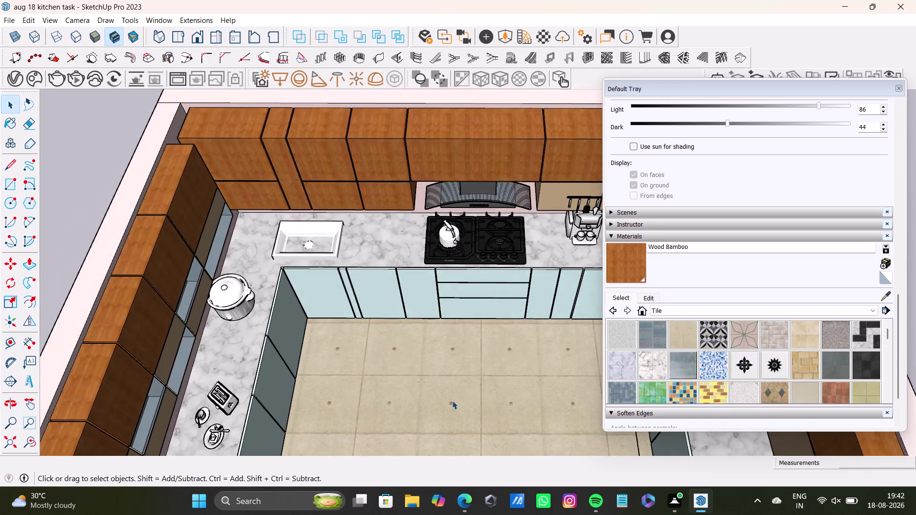
scroll(down, 3)
middle_drag(455, 381, 444, 276)
middle_drag(445, 276, 436, 407)
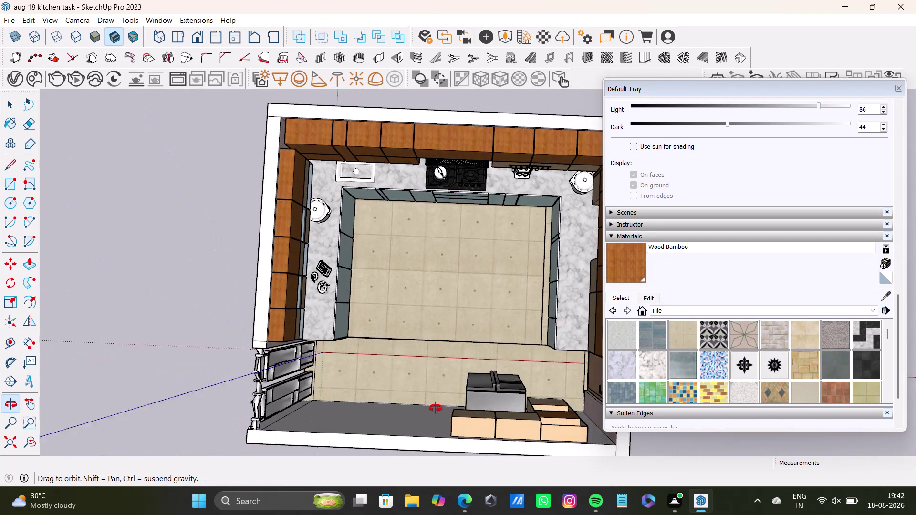
middle_drag(436, 407, 432, 423)
middle_drag(466, 262, 387, 257)
middle_drag(392, 264, 402, 233)
middle_drag(357, 325, 411, 342)
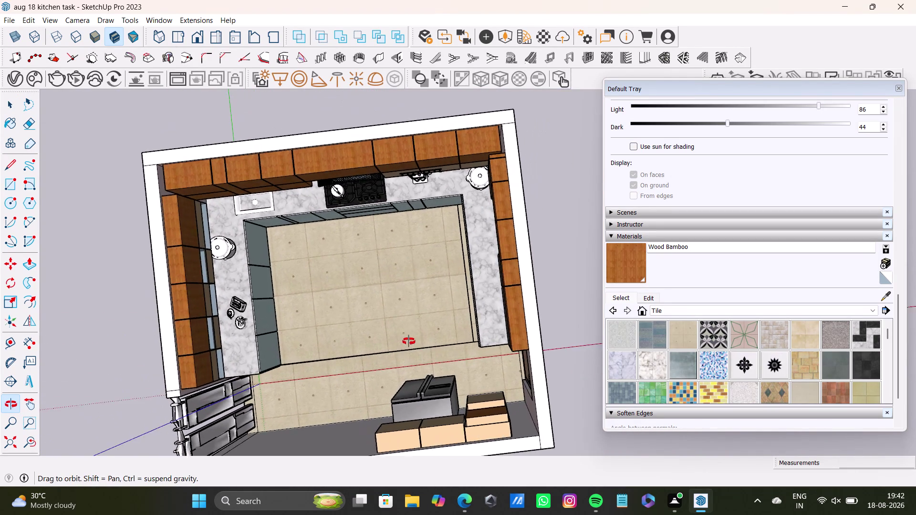
middle_drag(412, 342, 385, 338)
click(176, 35)
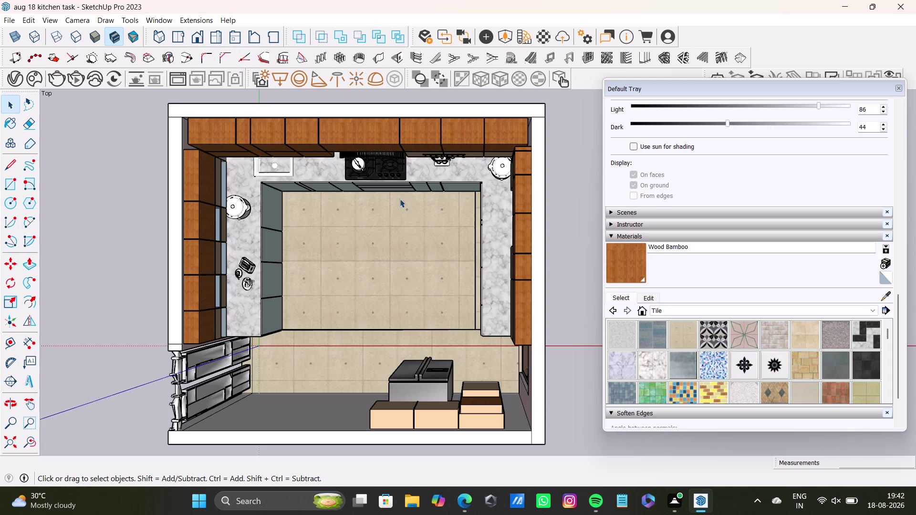
click(901, 86)
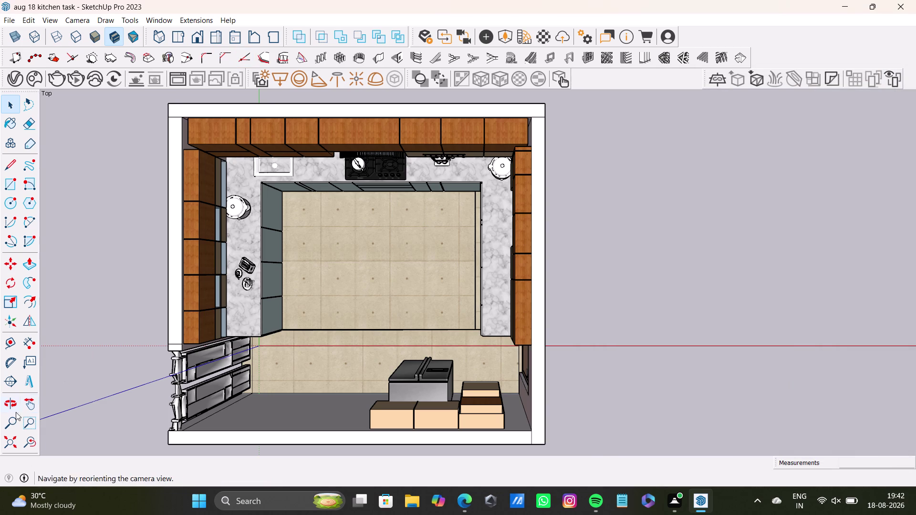
Create 3D text 'A' and place it on the kitchen floor tiles.
click(25, 384)
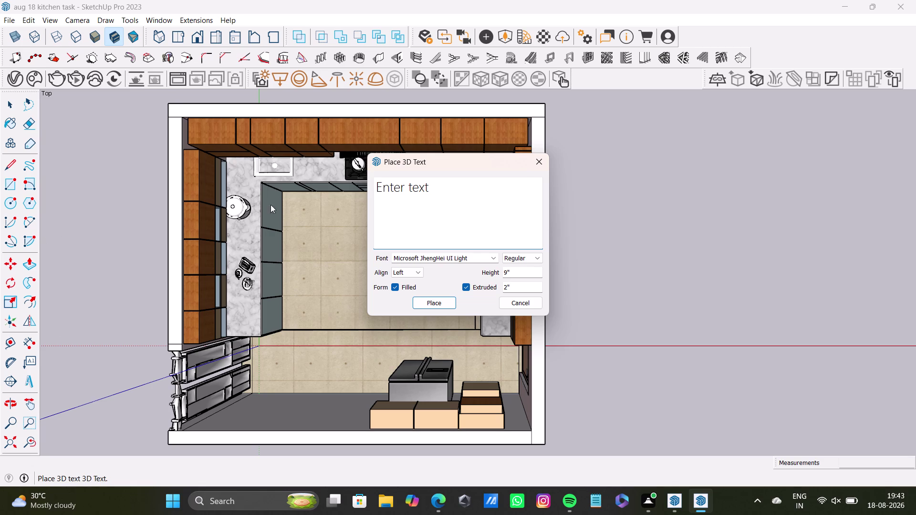
drag(447, 184, 367, 193)
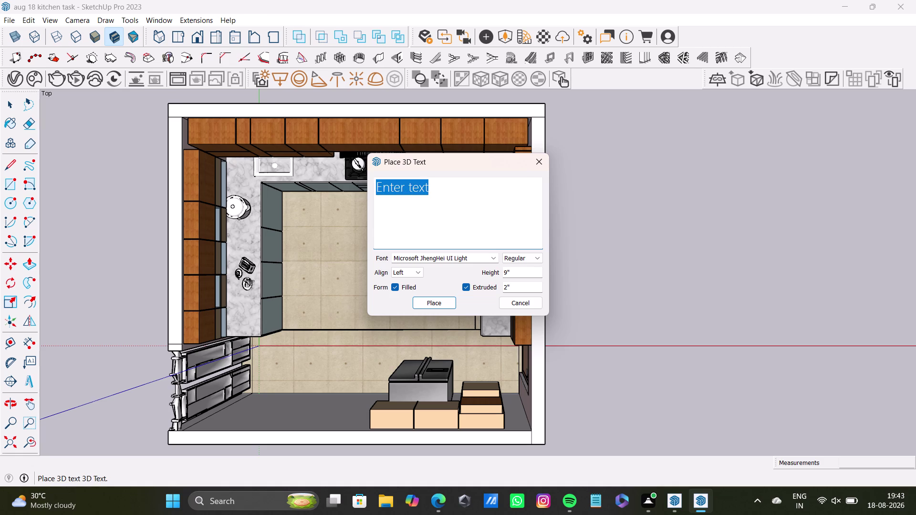
drag(368, 193, 365, 194)
key(BackSpace)
key(a)
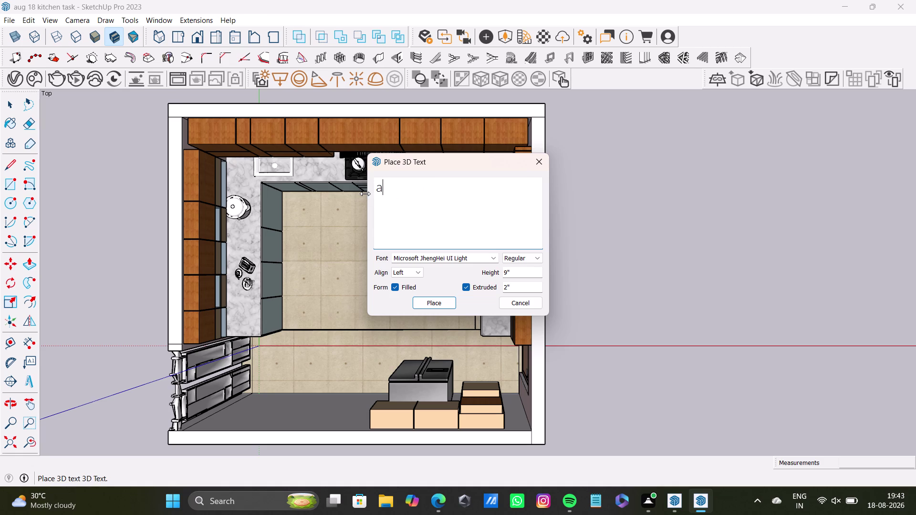
key(BackSpace)
key(a)
key(Return)
click(429, 304)
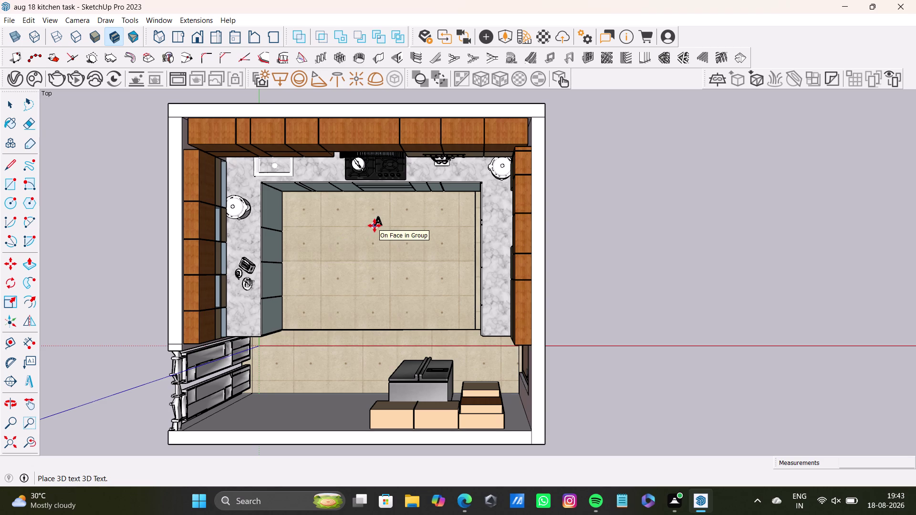
click(375, 226)
Enlarge the letter A with the Scale tool, then begin another 3D text.
scroll(up, 3)
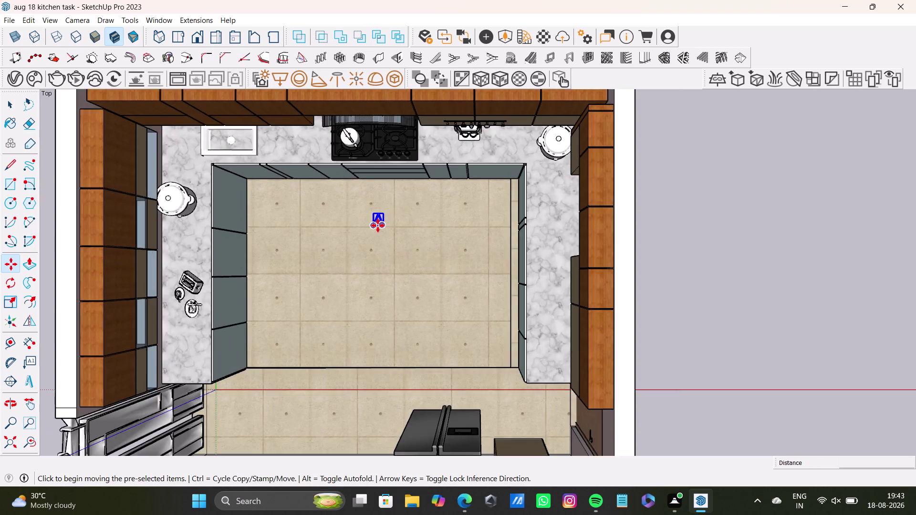
scroll(up, 3)
key(s)
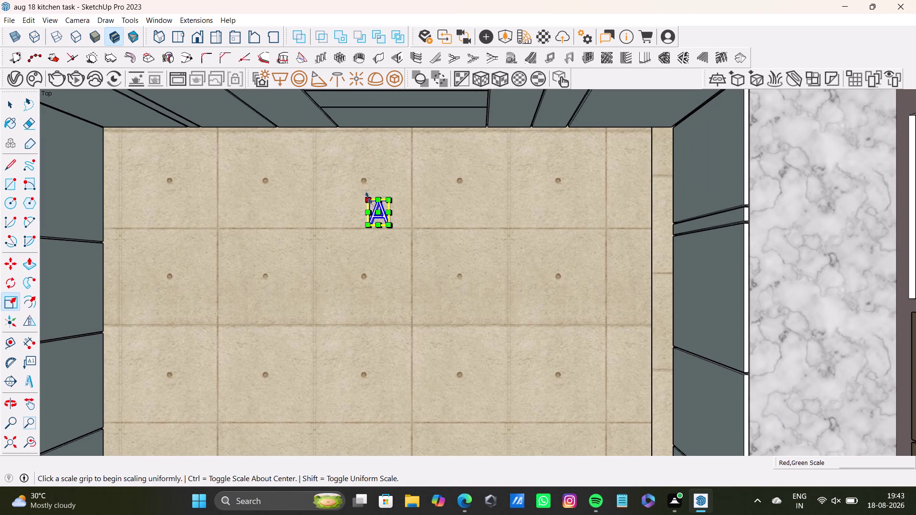
drag(368, 198, 331, 167)
scroll(down, 3)
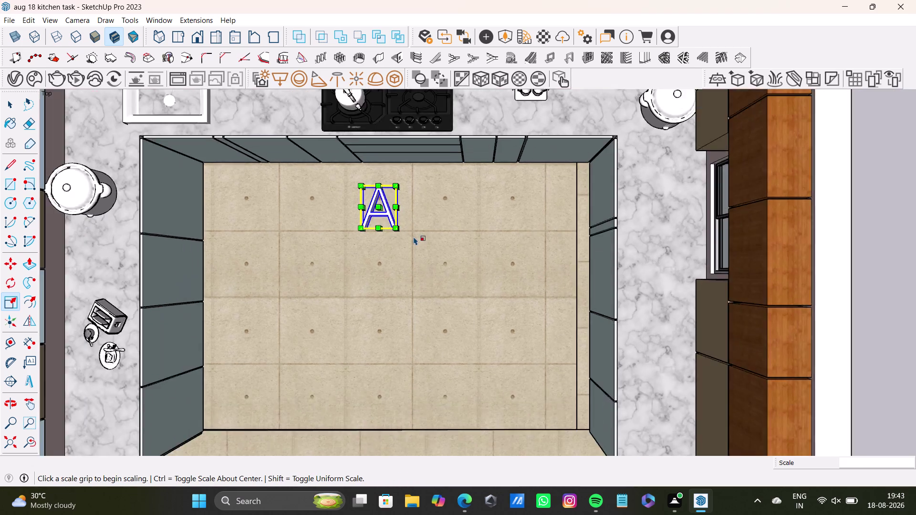
scroll(down, 3)
middle_drag(423, 241, 462, 254)
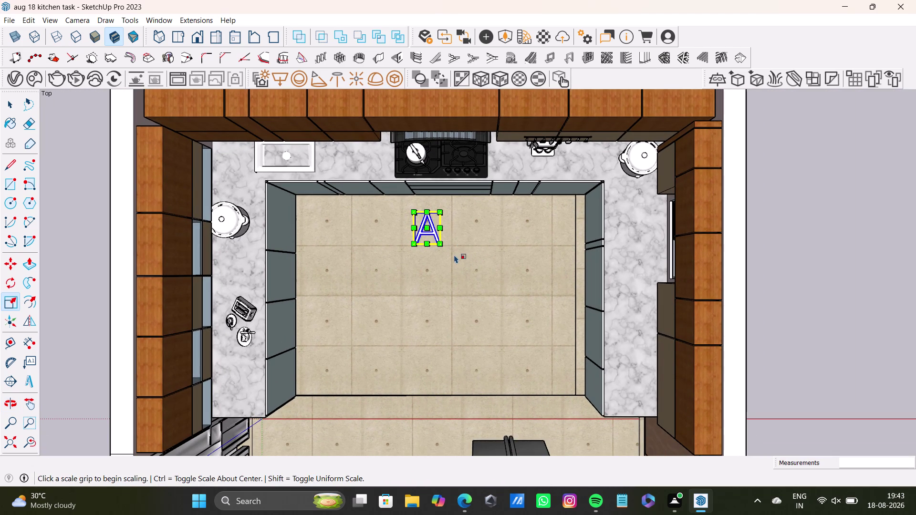
click(25, 386)
click(448, 189)
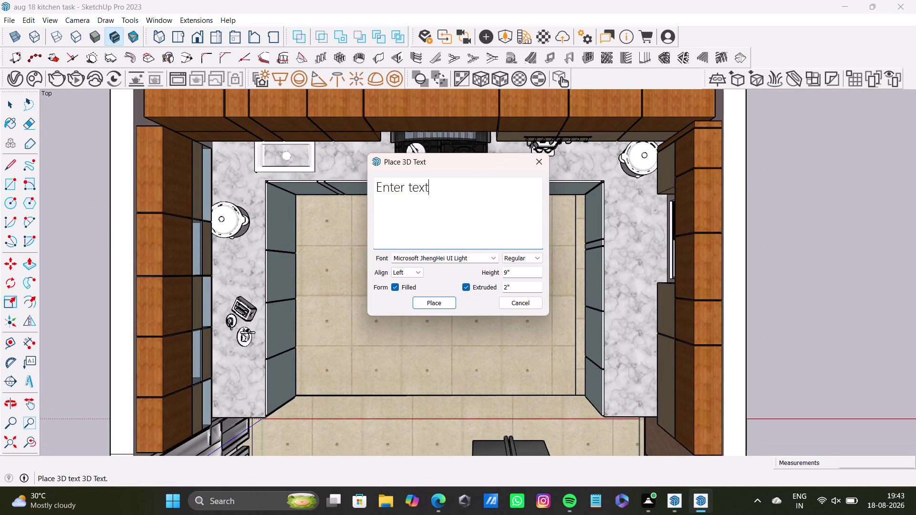
Replace the 3D Text placeholder with the letter D and create it.
key(BackSpace)
key(BackSpace)
key(BackSpace)
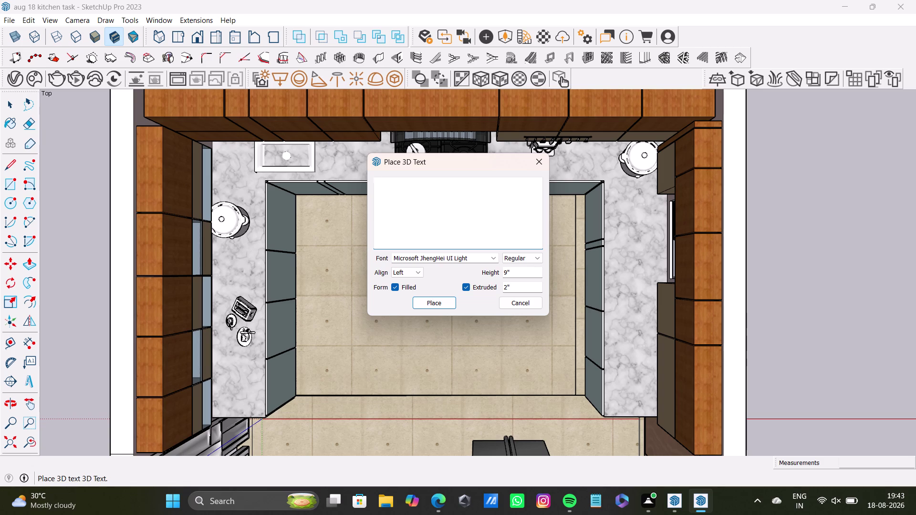
key(d)
key(Return)
click(433, 306)
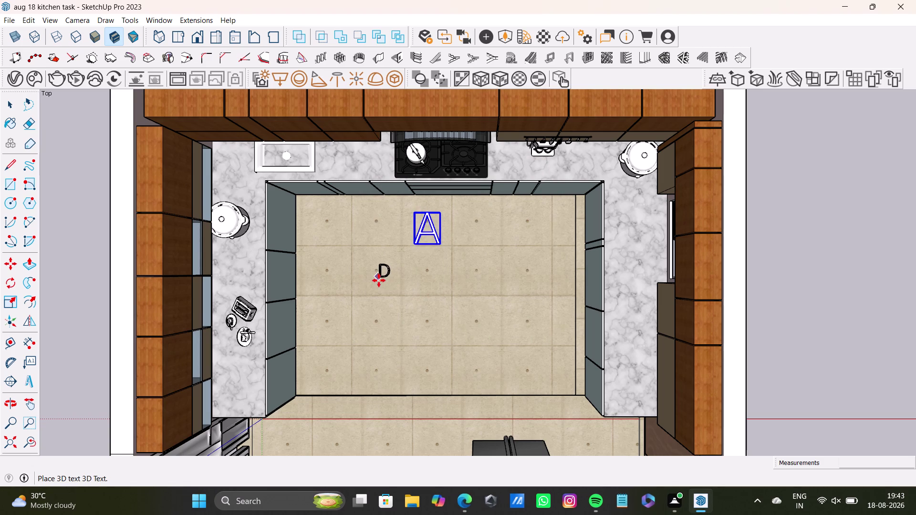
Move the D to the left of the A and scale it up.
click(374, 278)
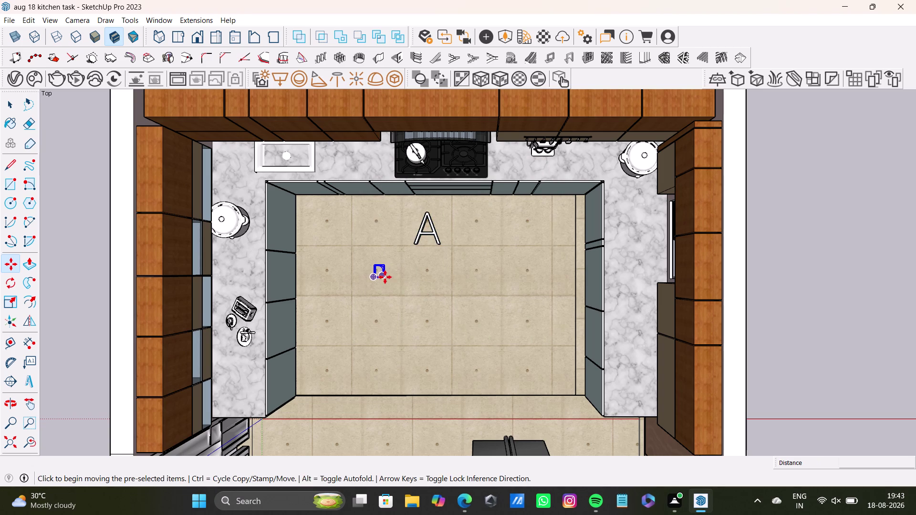
scroll(up, 3)
key(s)
scroll(up, 3)
drag(345, 219, 318, 132)
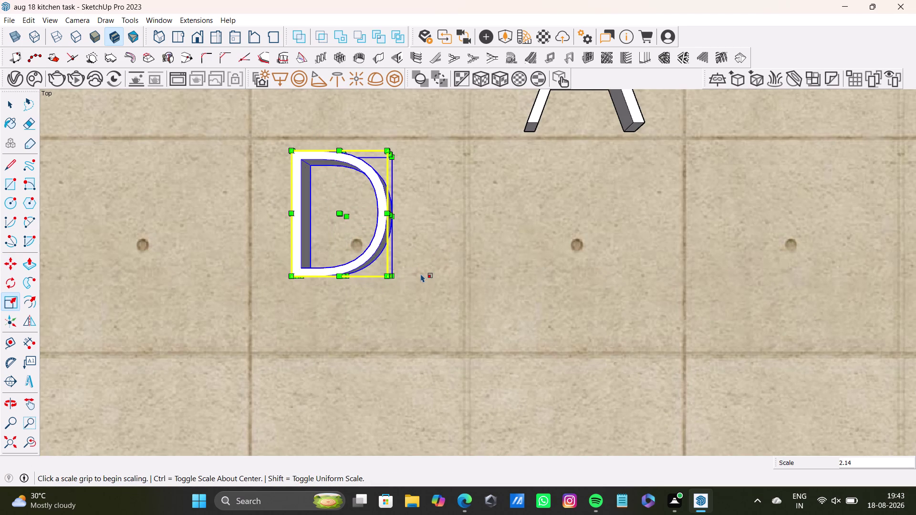
scroll(down, 3)
middle_drag(485, 282, 438, 312)
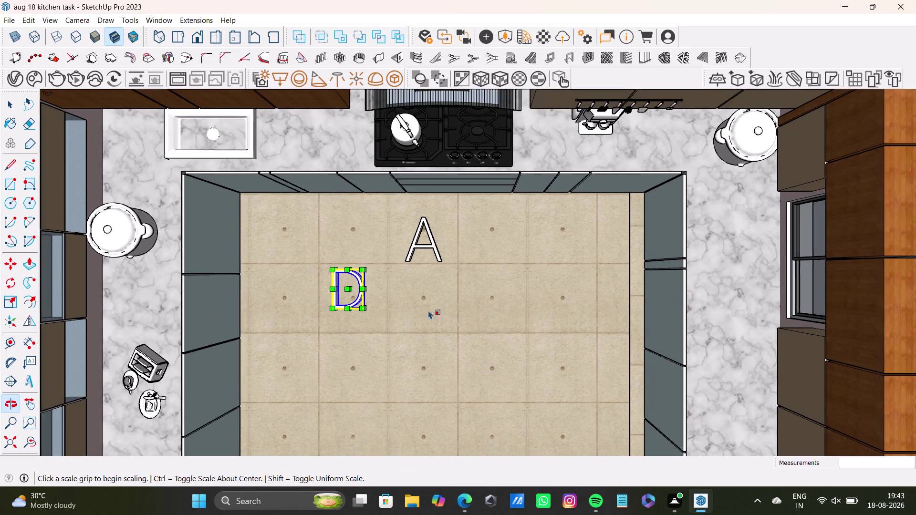
scroll(up, 3)
drag(367, 310, 377, 320)
scroll(down, 3)
middle_drag(492, 323, 458, 290)
middle_drag(530, 370, 517, 396)
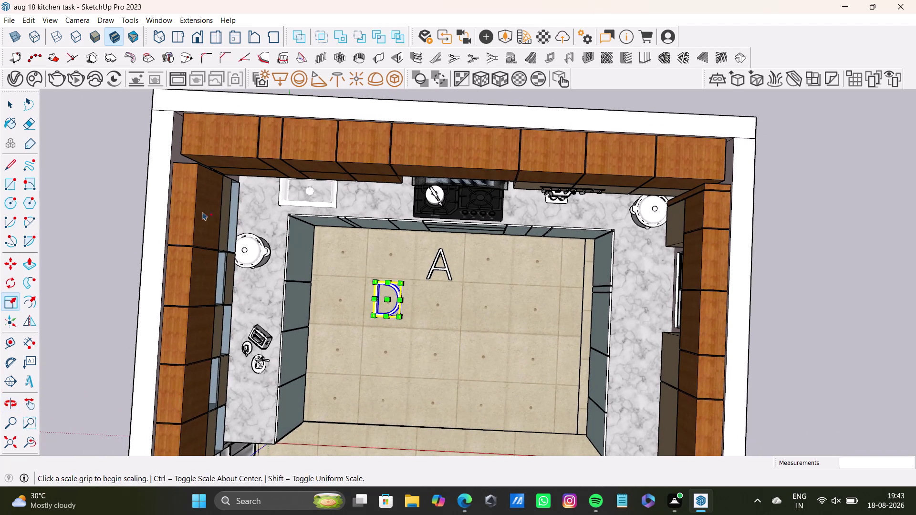
click(24, 383)
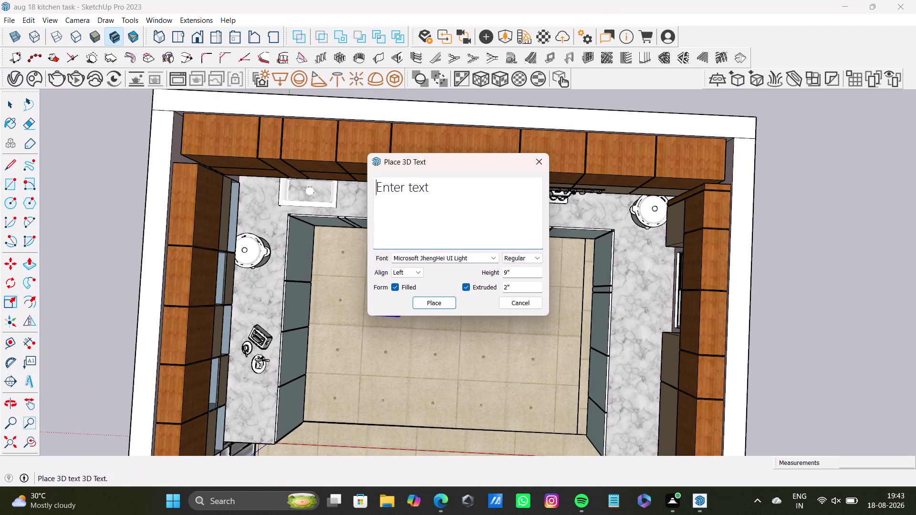
Create a 3D letter C and drop it on the floor below.
click(459, 196)
click(457, 191)
key(BackSpace)
key(BackSpace)
key(BackSpace)
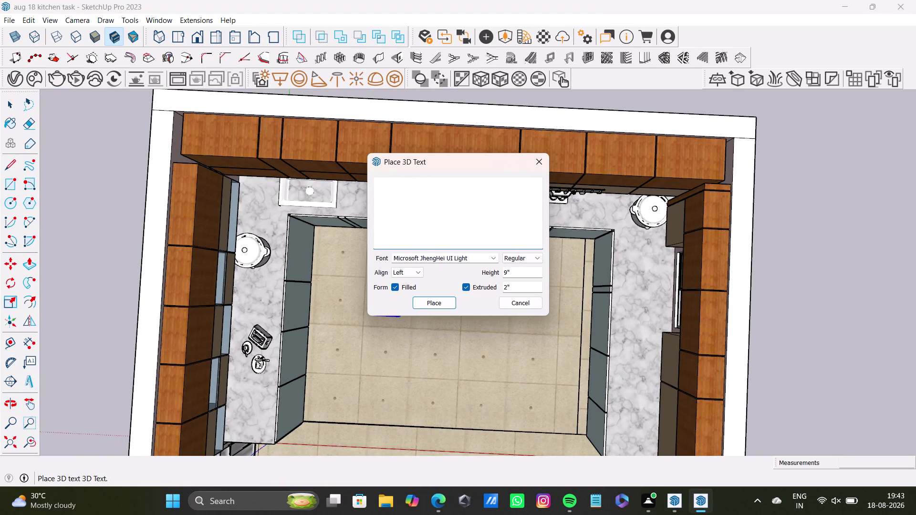
key(c)
key(Return)
click(430, 299)
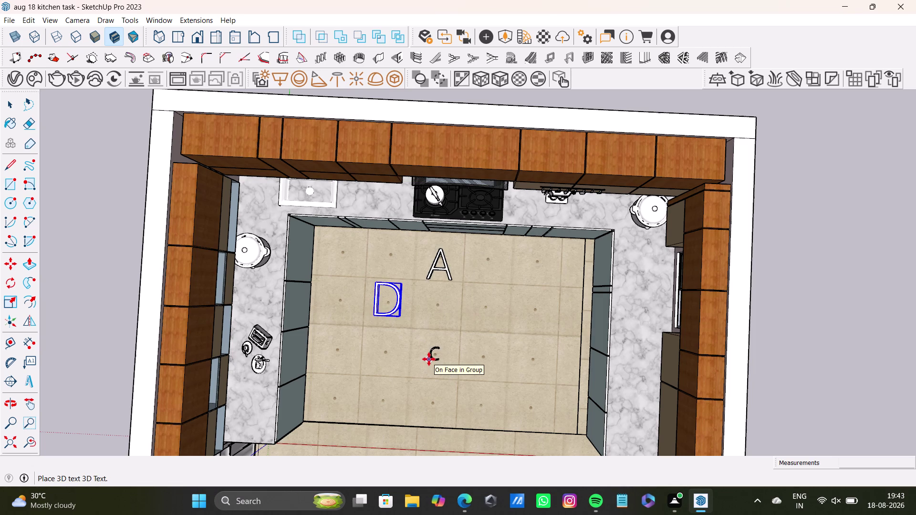
click(429, 358)
Move the C into place below the A and D.
key(w)
scroll(up, 3)
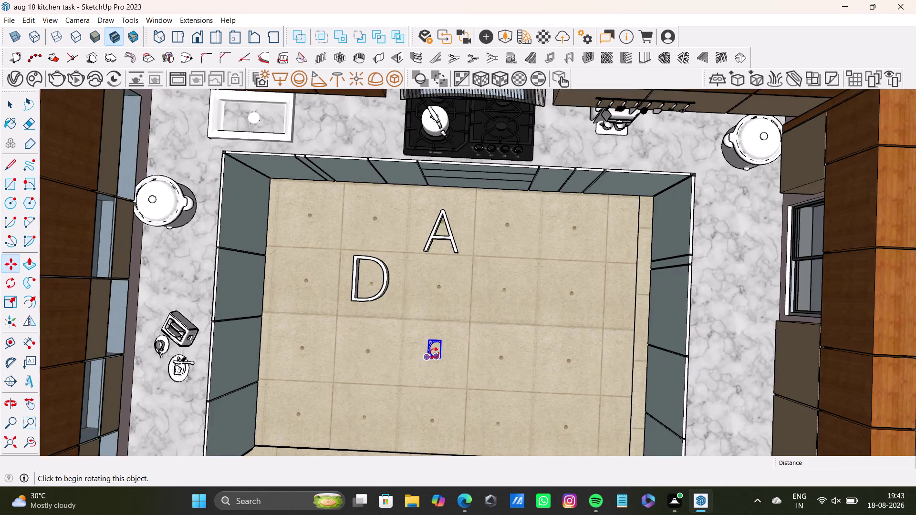
scroll(up, 3)
drag(426, 330, 427, 347)
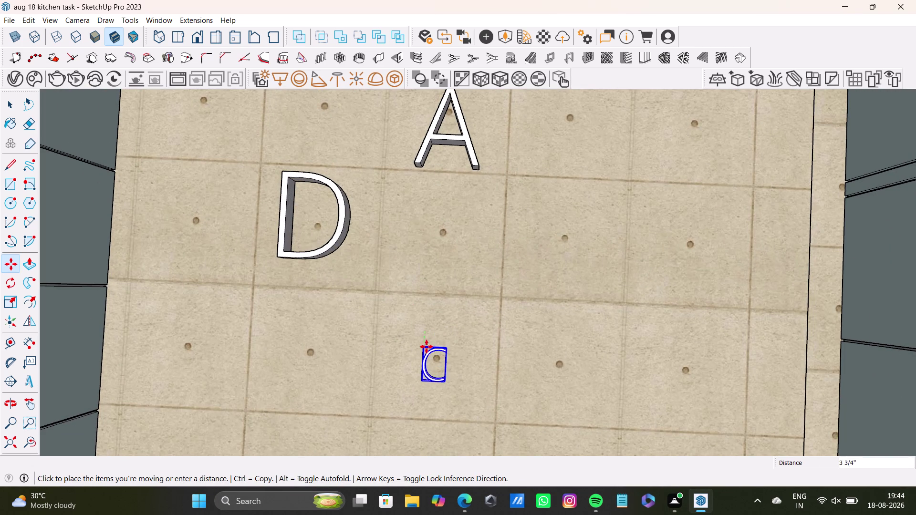
drag(427, 347, 429, 342)
Scale the C letter up with a corner grip.
key(s)
scroll(up, 3)
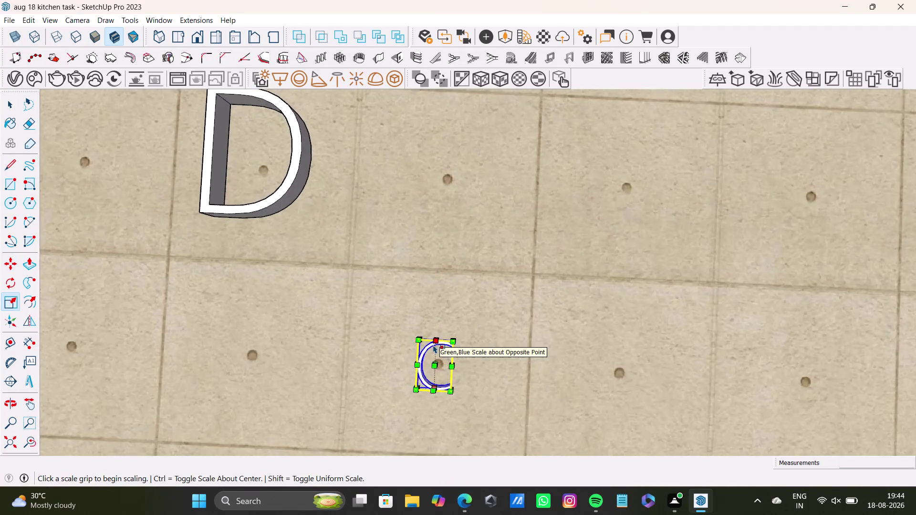
scroll(up, 3)
scroll(up, 3)
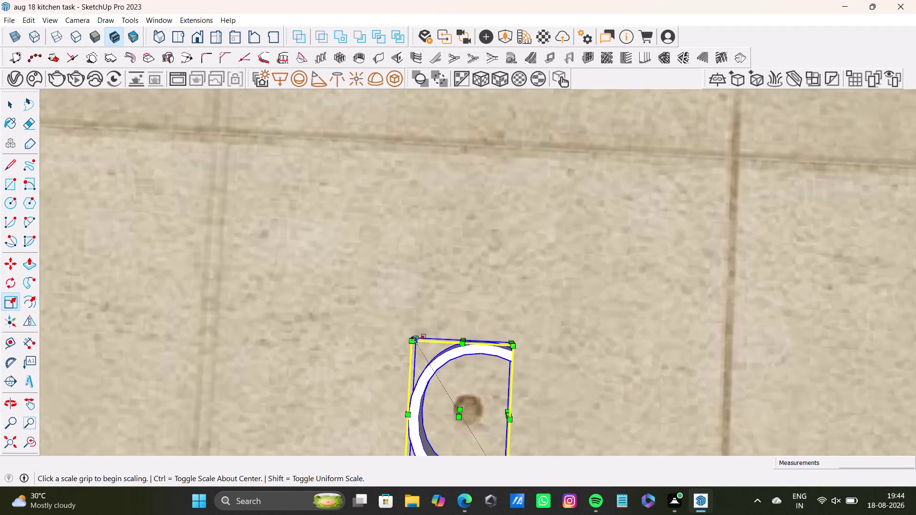
scroll(up, 3)
drag(419, 336, 363, 230)
scroll(down, 3)
scroll(up, 3)
scroll(down, 3)
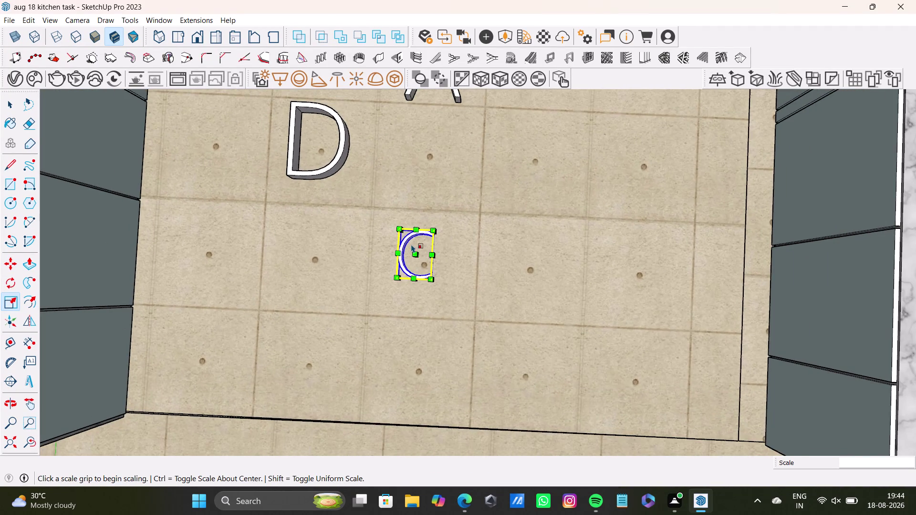
scroll(up, 3)
drag(400, 226, 381, 197)
scroll(down, 3)
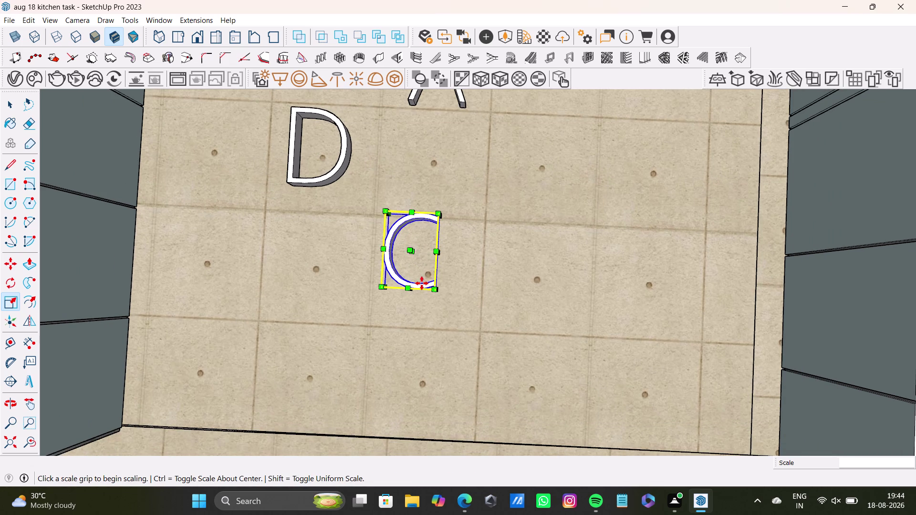
Stretch the C letter larger and bring the whole floor into view.
key(m)
drag(433, 287, 452, 310)
key(space)
scroll(down, 3)
middle_drag(482, 295, 446, 310)
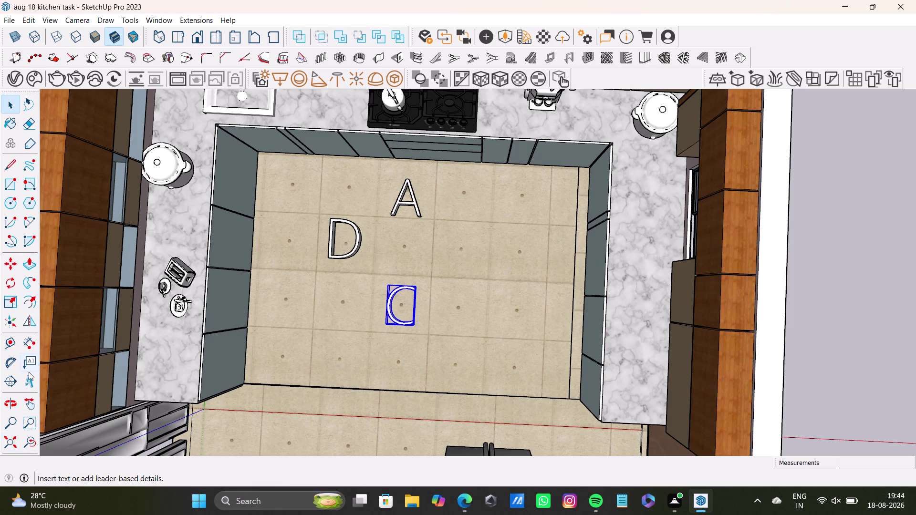
Create a 3D letter B and position it right of the A.
click(28, 374)
click(436, 187)
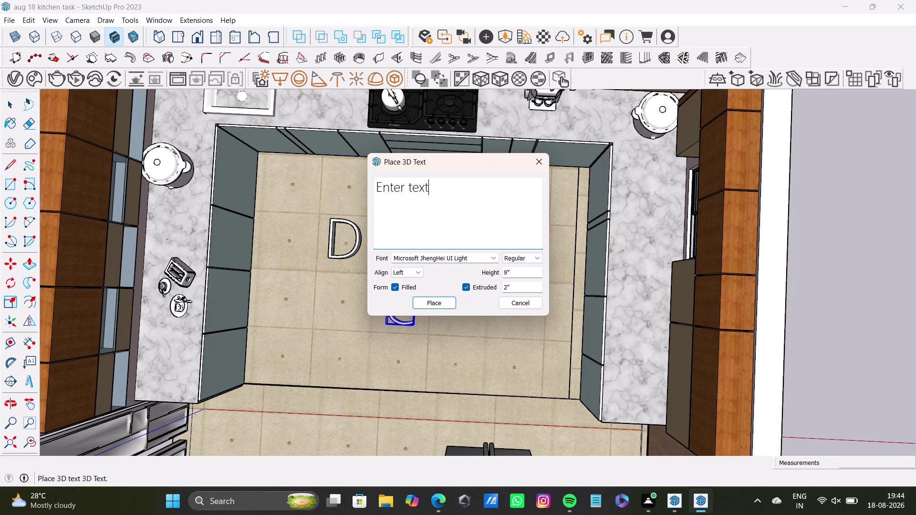
key(BackSpace)
key(BackSpace)
key(BackSpace)
key(b)
click(427, 304)
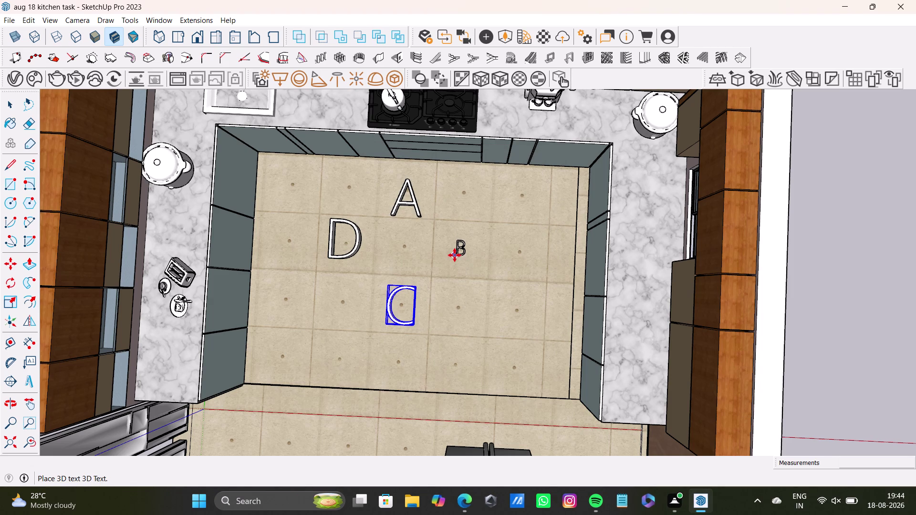
click(454, 255)
scroll(up, 3)
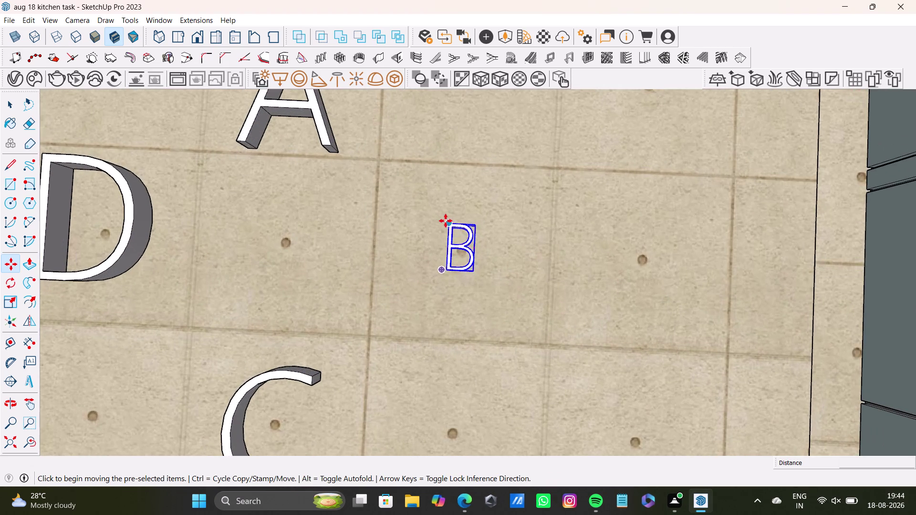
scroll(up, 3)
drag(456, 226, 451, 227)
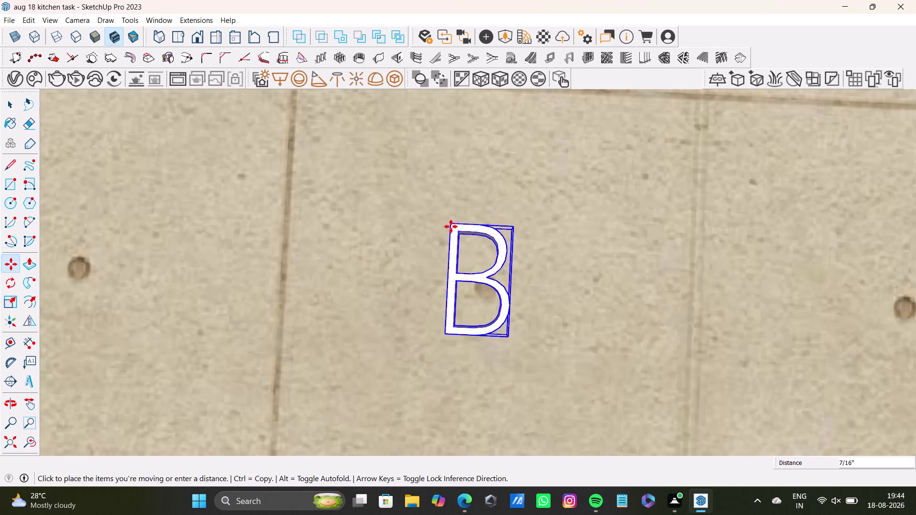
drag(451, 227, 452, 229)
Scale the B letter up evenly with a corner grip.
key(s)
scroll(up, 3)
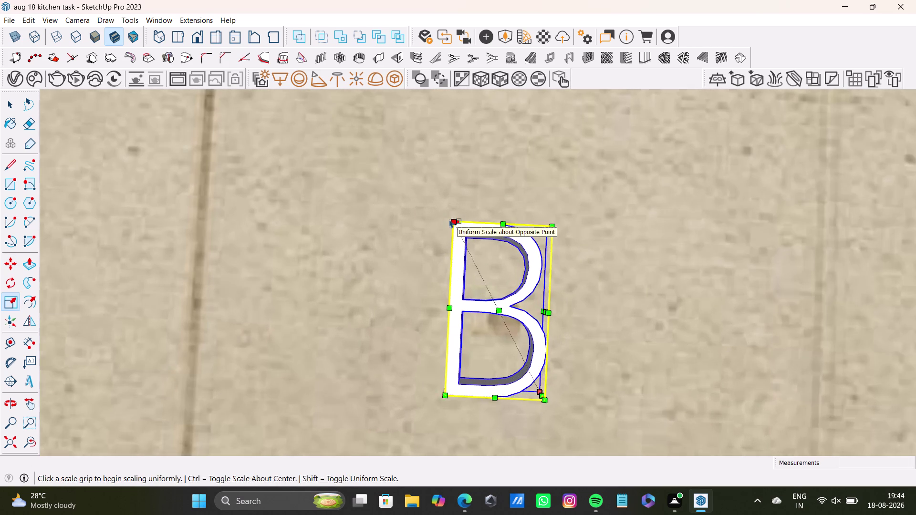
scroll(up, 3)
drag(450, 219, 326, 107)
scroll(down, 3)
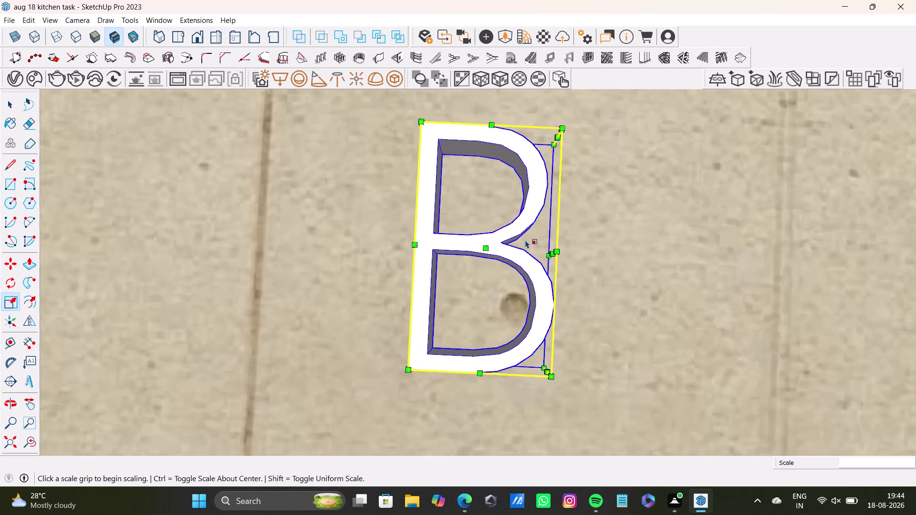
scroll(down, 3)
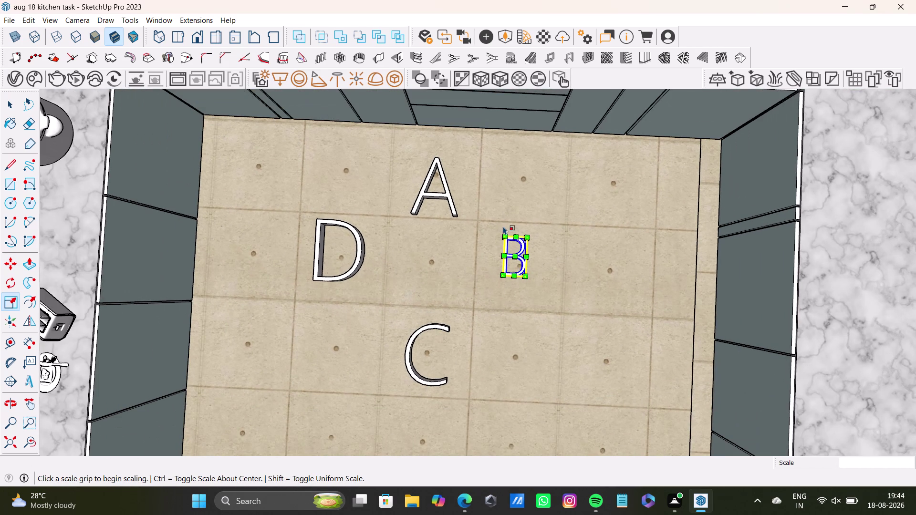
drag(523, 277, 546, 293)
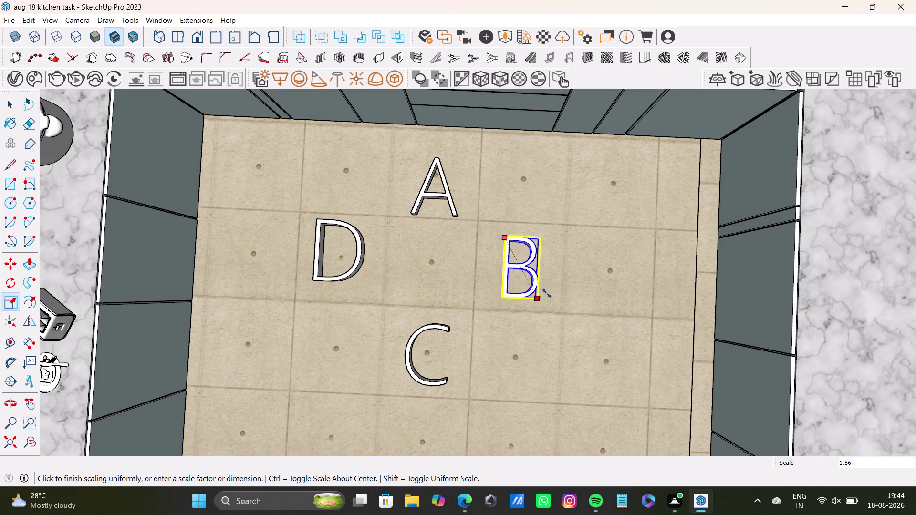
drag(547, 293, 547, 294)
Deselect the B and orbit to a top-down view of the four letters.
key(space)
scroll(down, 3)
middle_drag(474, 288, 481, 239)
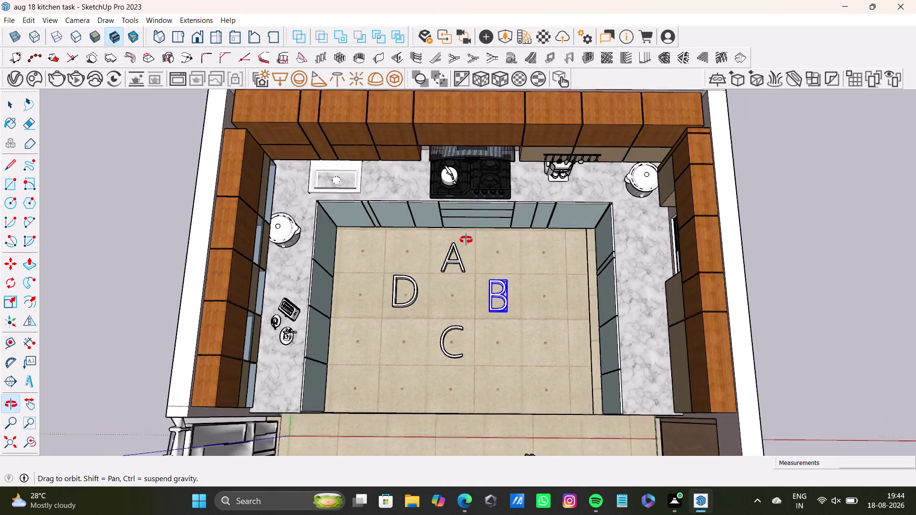
middle_drag(481, 239, 458, 323)
key(space)
click(839, 241)
scroll(up, 3)
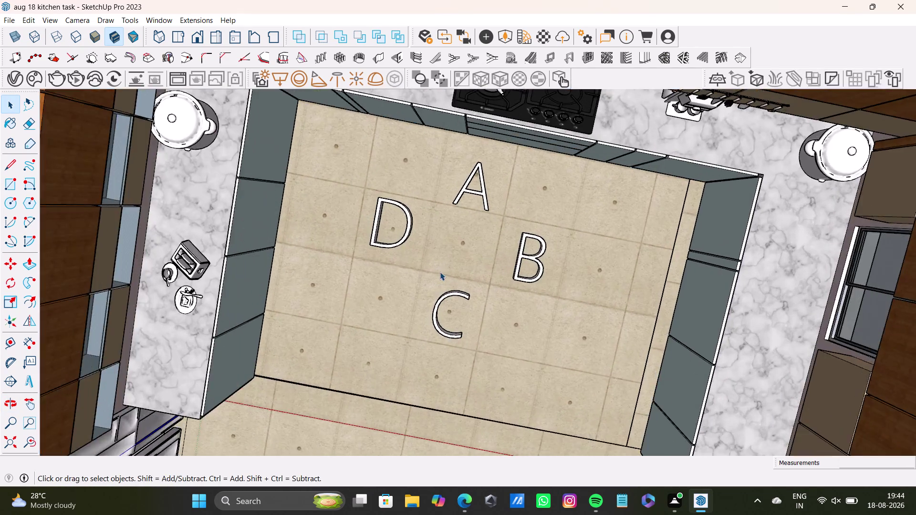
scroll(up, 3)
middle_drag(443, 272, 498, 193)
middle_drag(461, 261, 457, 270)
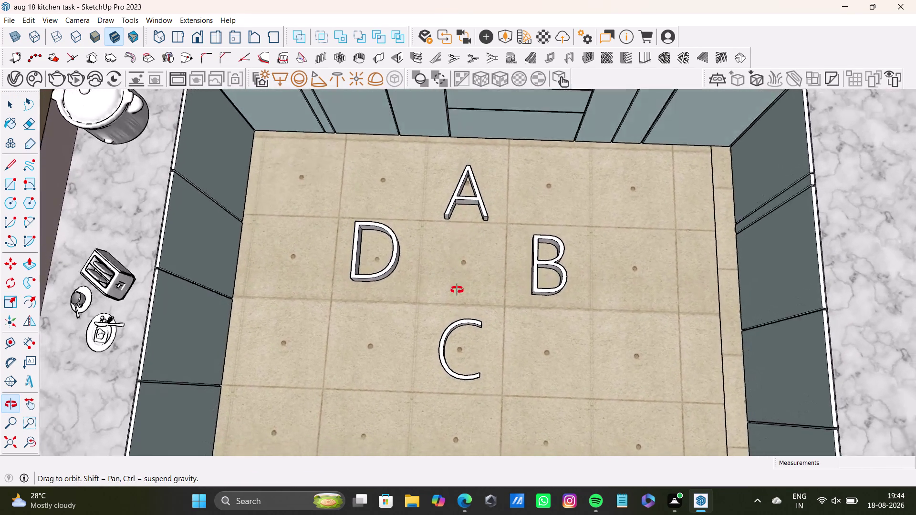
middle_drag(456, 270, 460, 319)
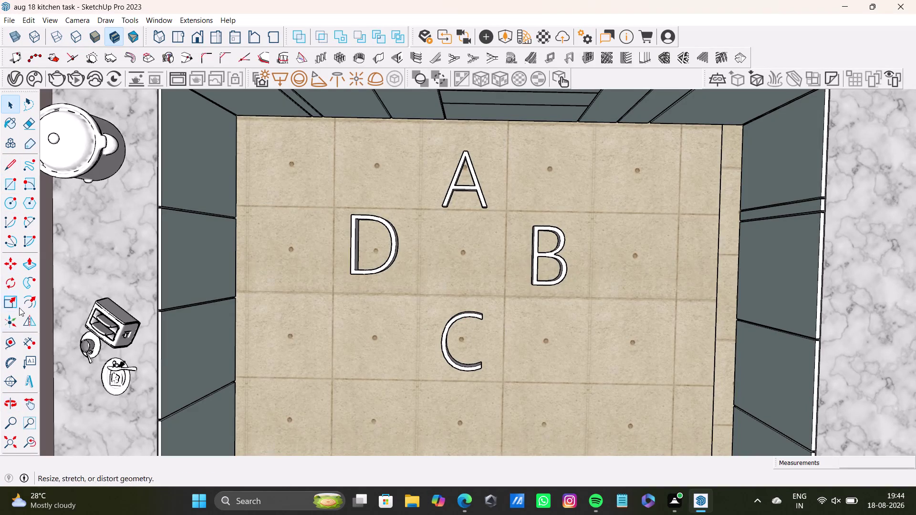
click(9, 165)
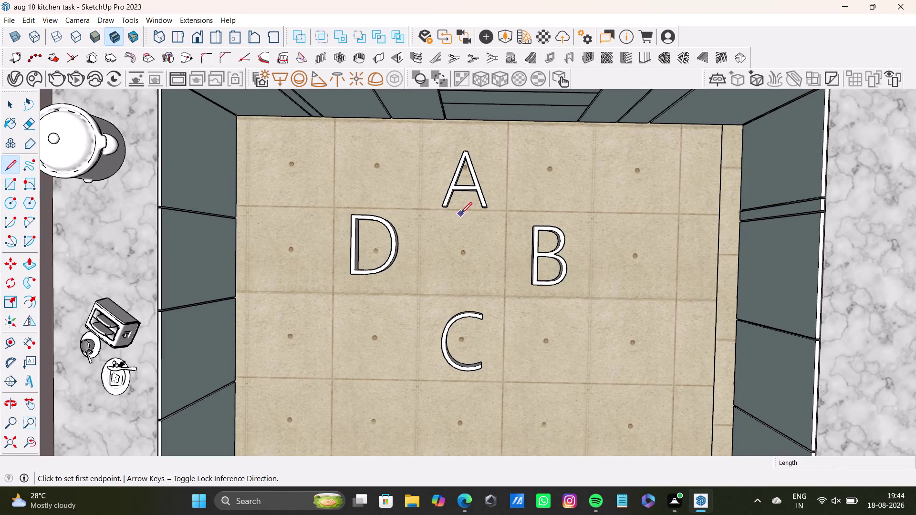
click(463, 212)
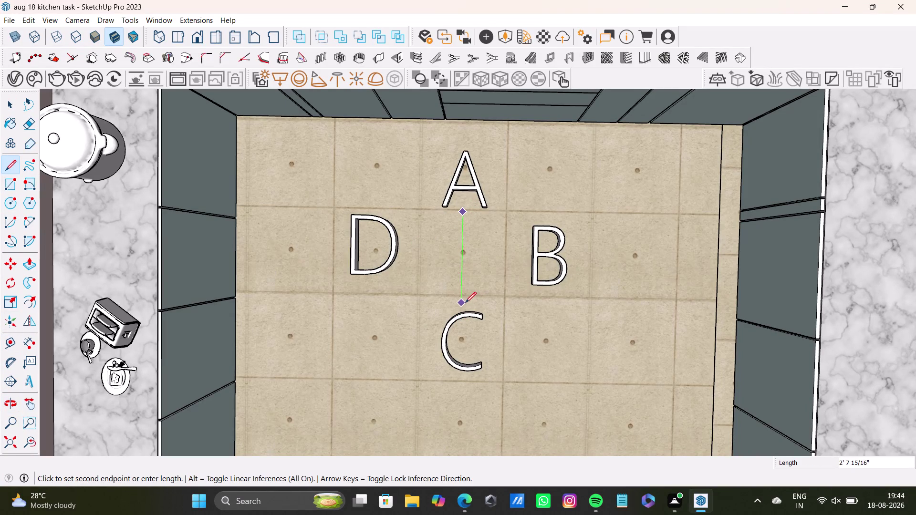
click(465, 305)
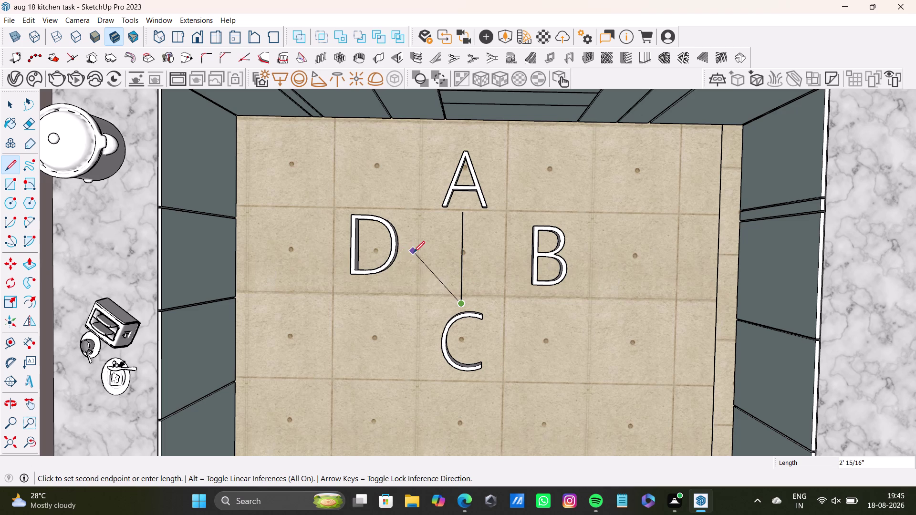
key(space)
click(8, 165)
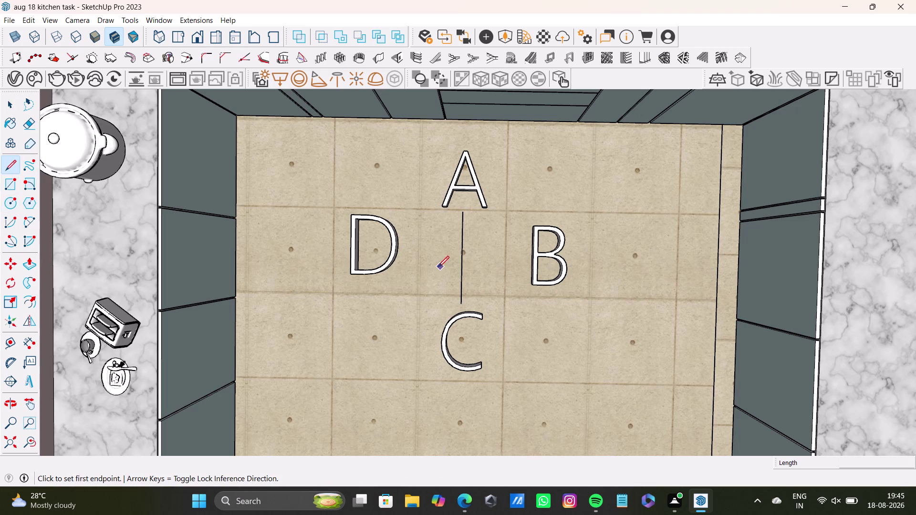
drag(413, 244, 419, 244)
key(space)
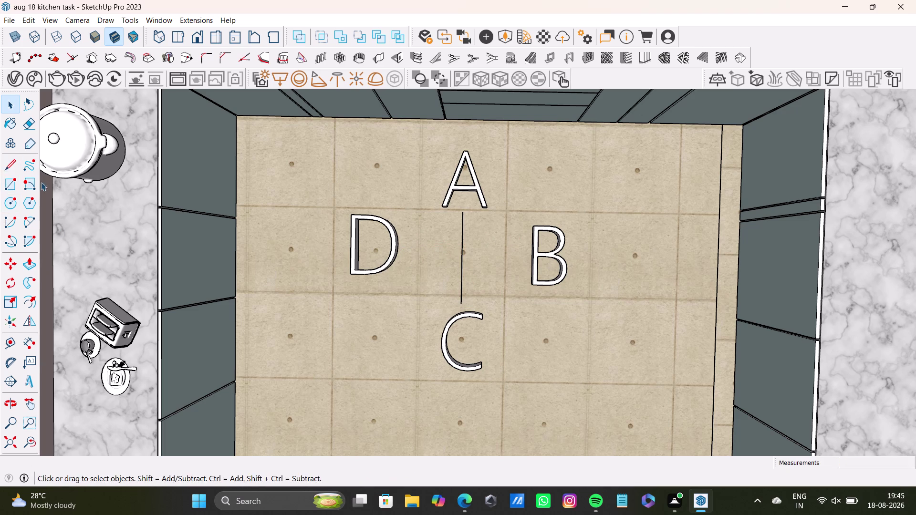
click(9, 168)
click(408, 255)
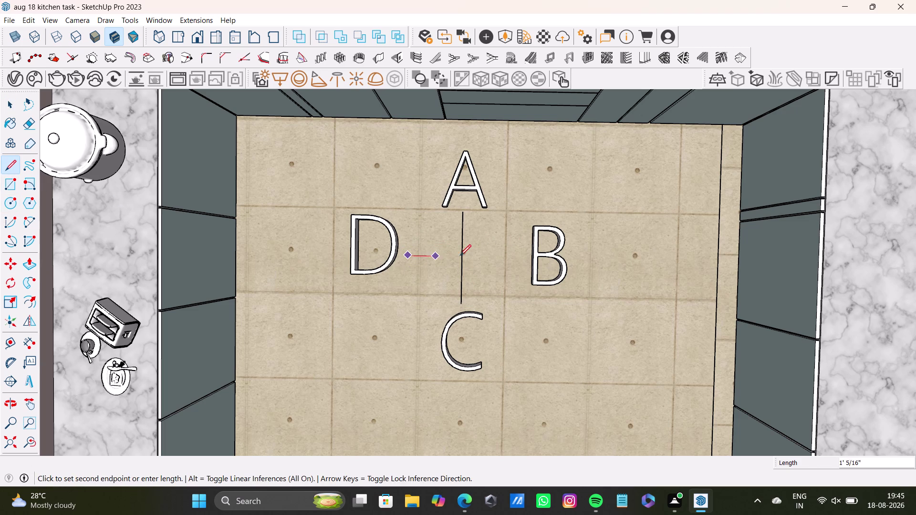
click(520, 253)
key(space)
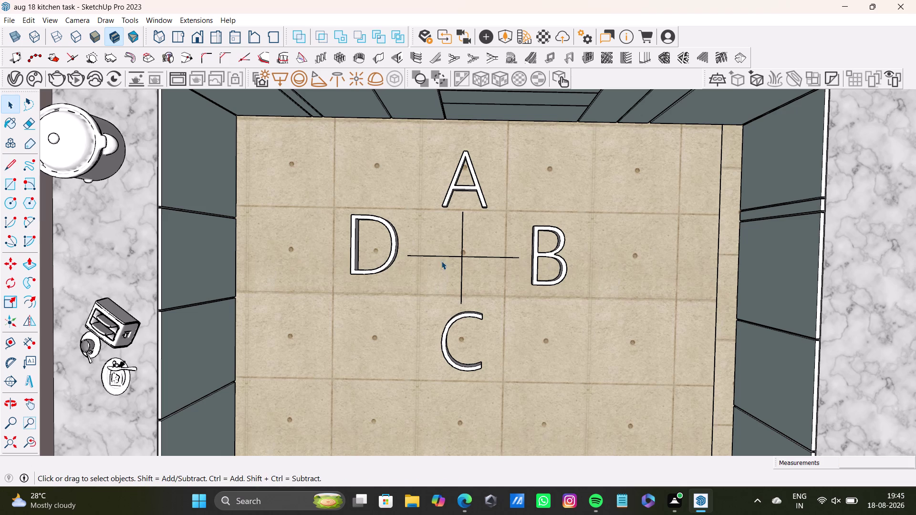
click(12, 164)
Draw a triangular arrowhead at the top end of the vertical line.
scroll(up, 3)
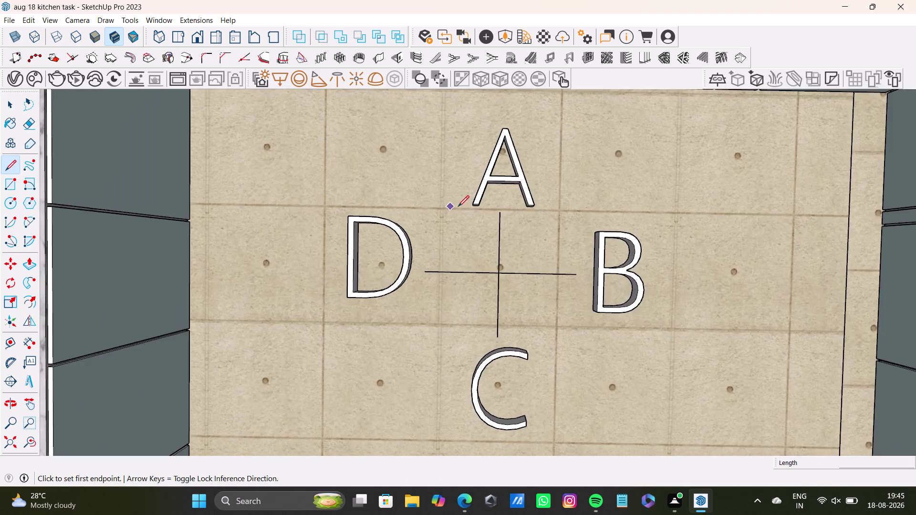
scroll(up, 3)
click(521, 217)
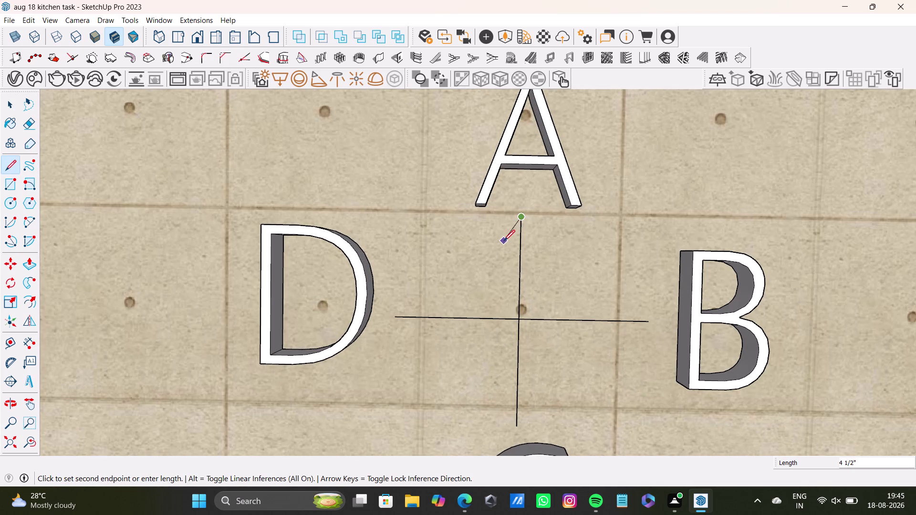
click(504, 241)
click(518, 239)
click(520, 219)
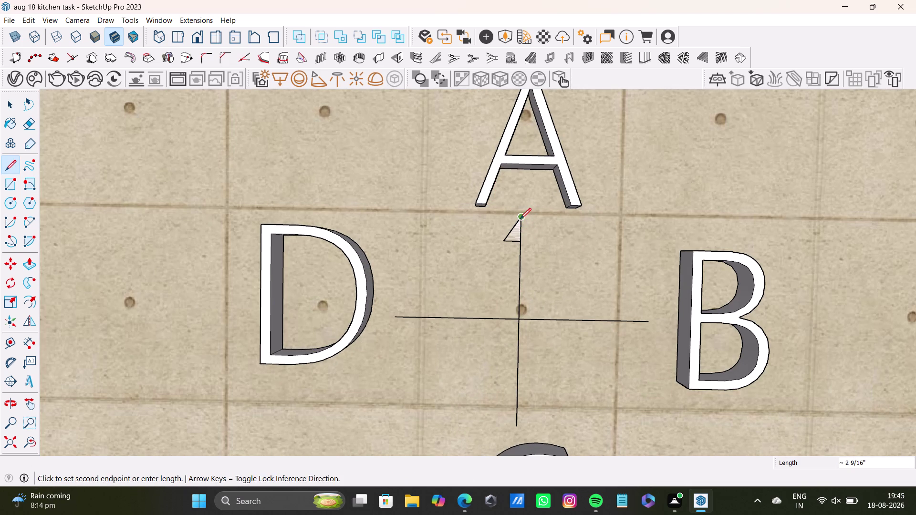
click(533, 241)
click(523, 218)
click(536, 242)
click(523, 242)
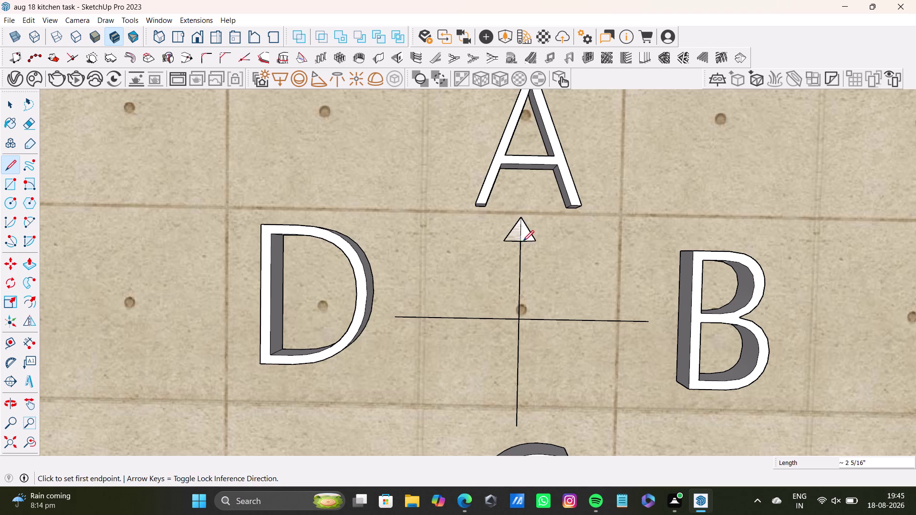
key(space)
Draw a triangular arrowhead at the left end of the horizontal line.
click(11, 167)
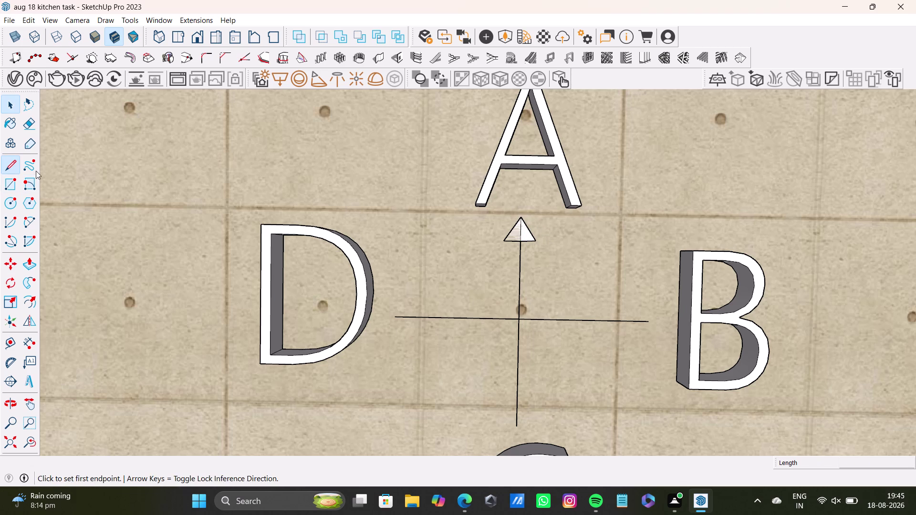
scroll(up, 3)
click(408, 308)
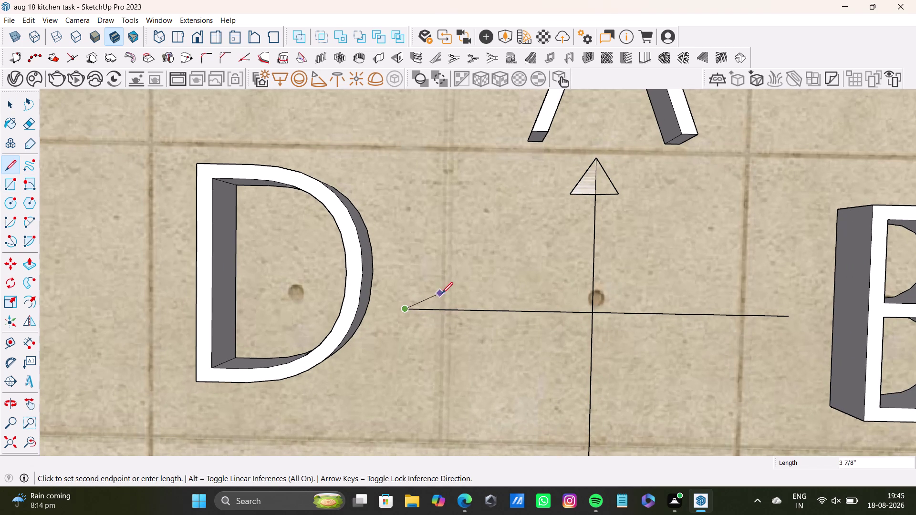
click(441, 293)
click(440, 311)
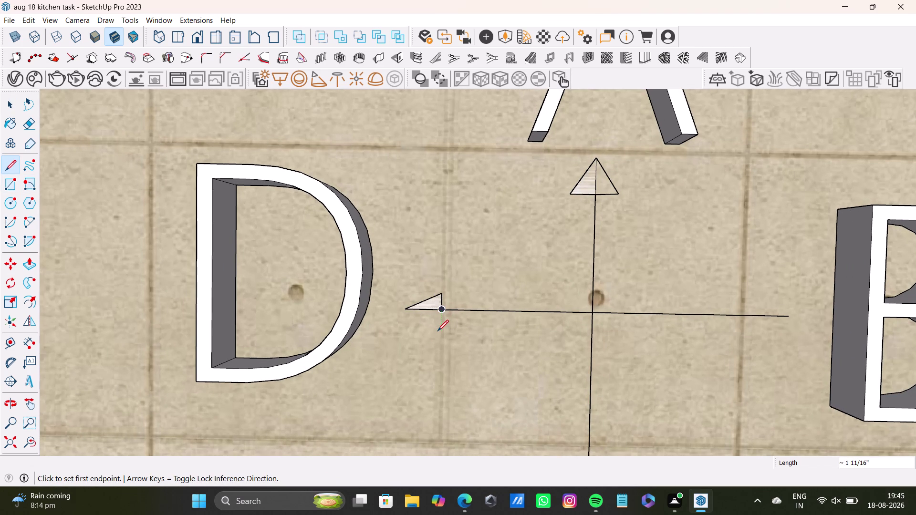
click(438, 325)
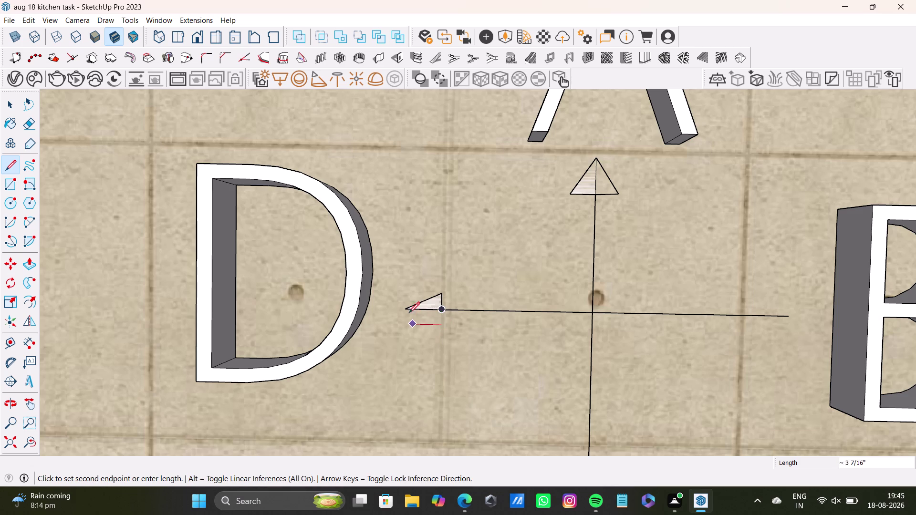
click(406, 308)
click(443, 312)
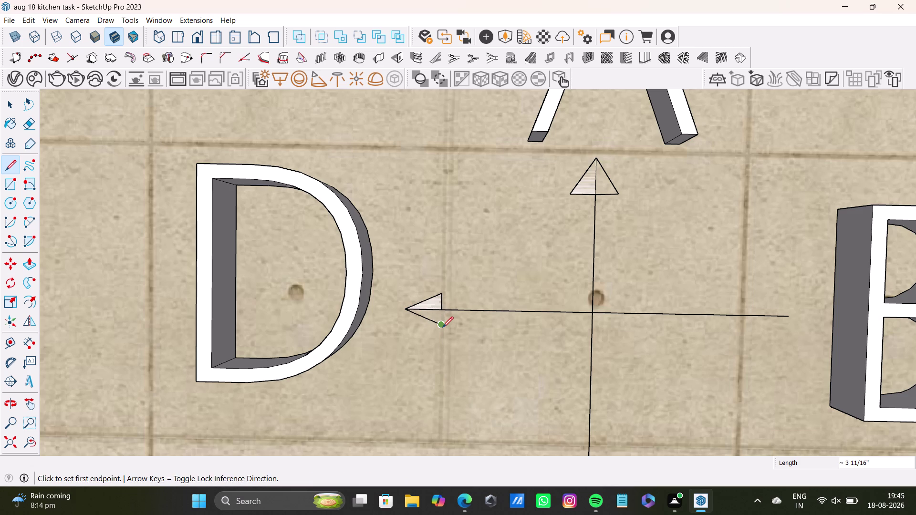
click(442, 328)
click(441, 312)
key(space)
Draw the upper half of the arrowhead at the horizontal line's right end.
scroll(down, 3)
middle_drag(485, 327, 482, 324)
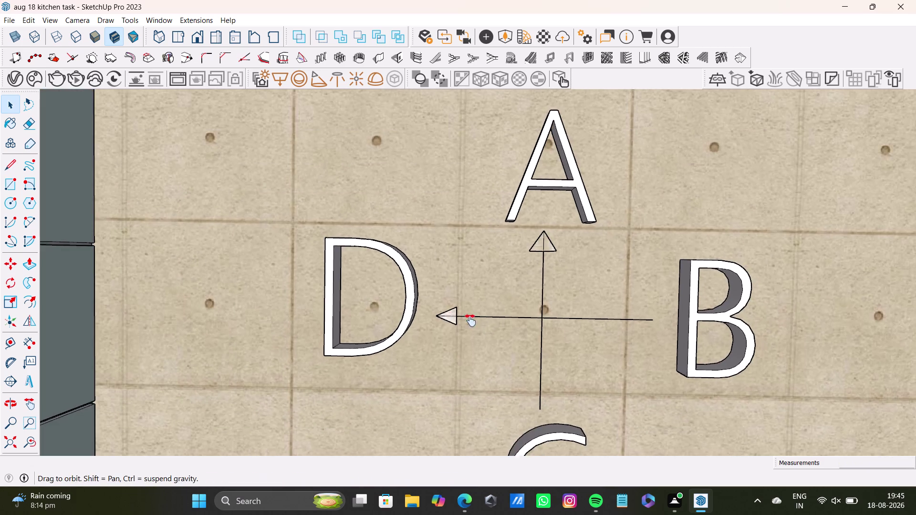
middle_drag(483, 324, 366, 317)
scroll(up, 3)
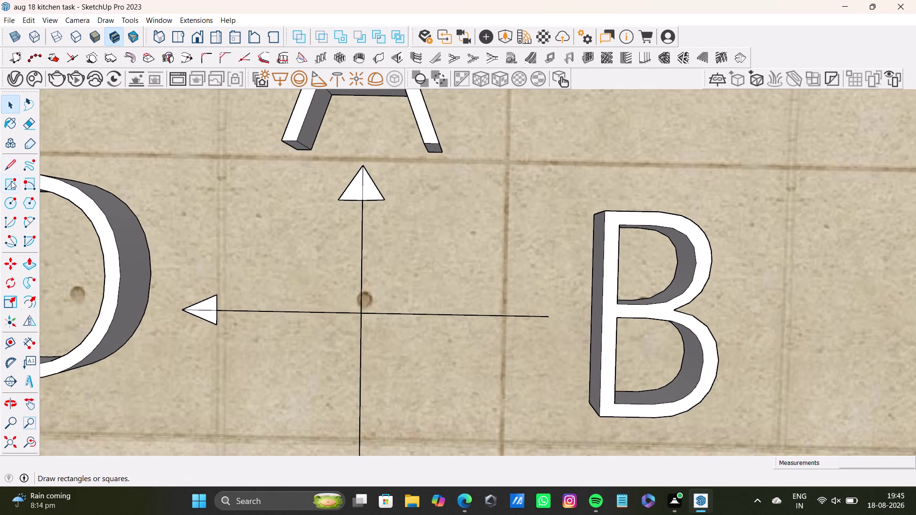
click(9, 162)
click(547, 318)
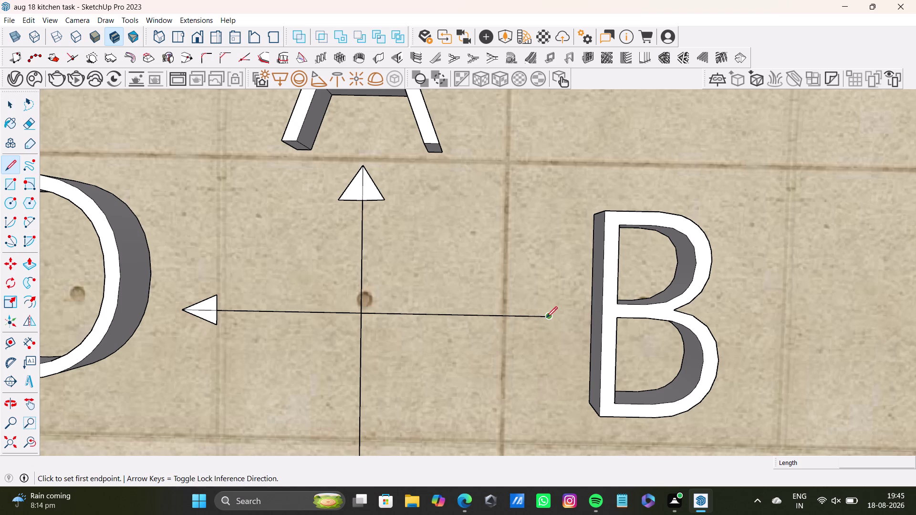
click(520, 291)
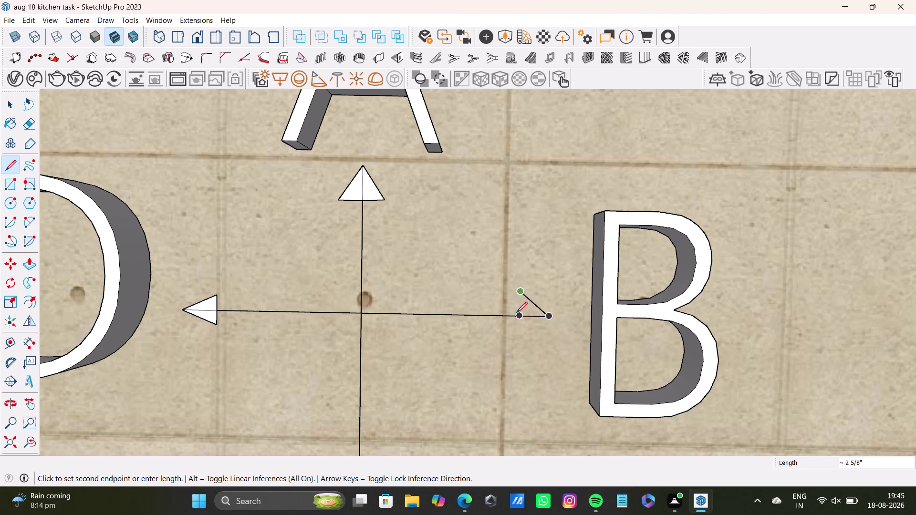
click(516, 314)
click(522, 332)
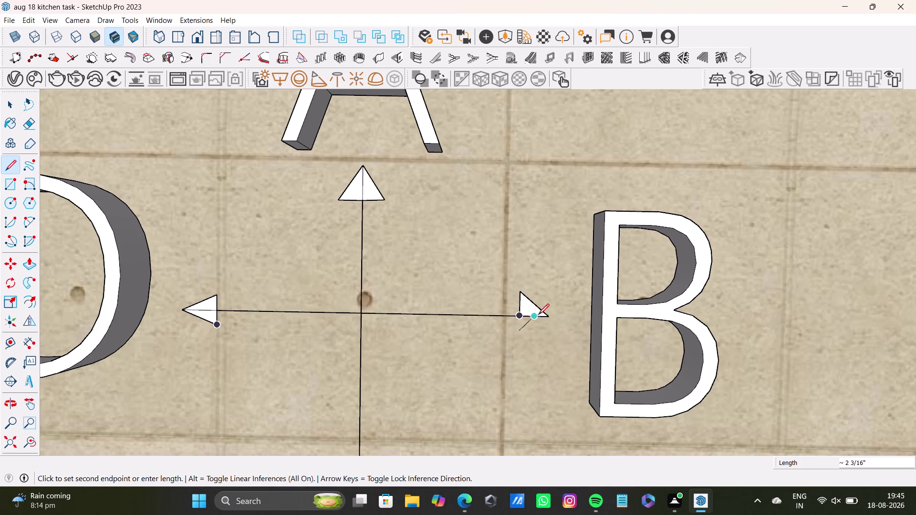
click(546, 319)
key(space)
Add the lower corner to close the right arrowhead triangle.
click(13, 166)
scroll(up, 3)
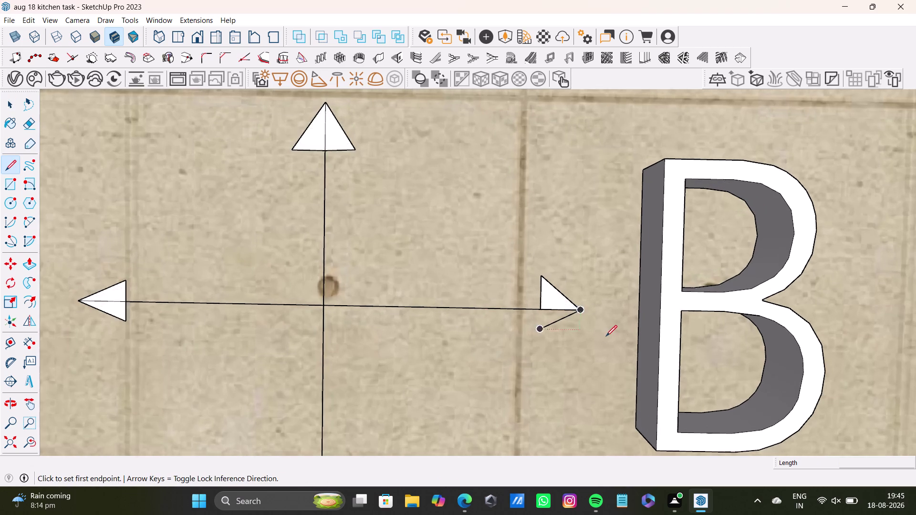
scroll(up, 3)
click(513, 301)
click(516, 323)
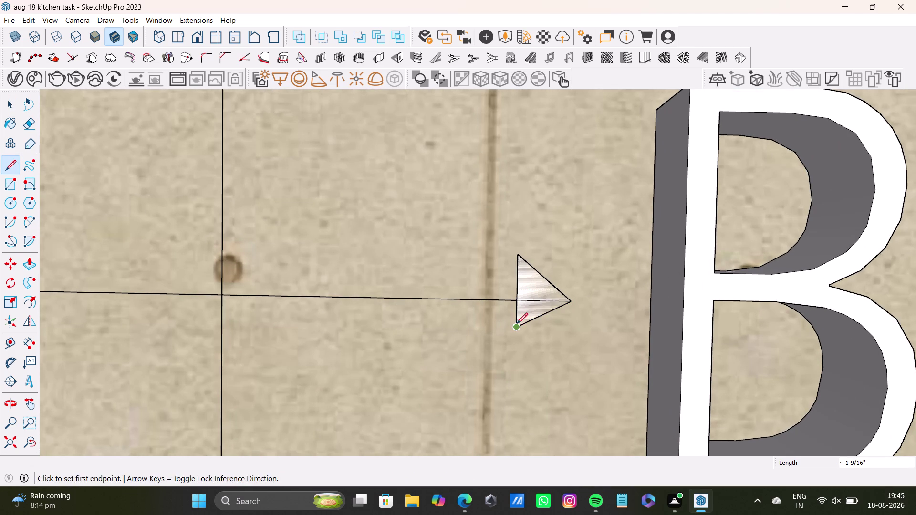
key(space)
Draw a triangular arrowhead at the bottom end of the vertical line.
scroll(down, 3)
middle_drag(517, 324, 538, 252)
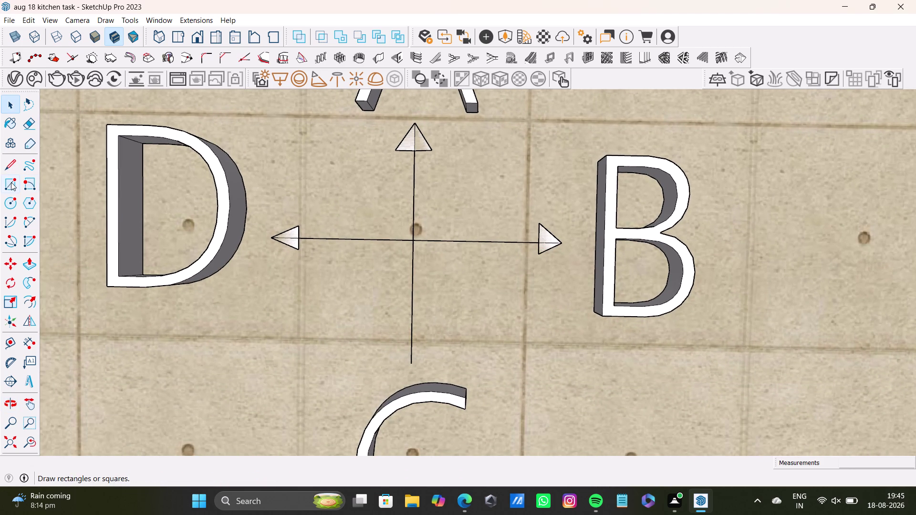
click(11, 182)
scroll(up, 3)
click(8, 165)
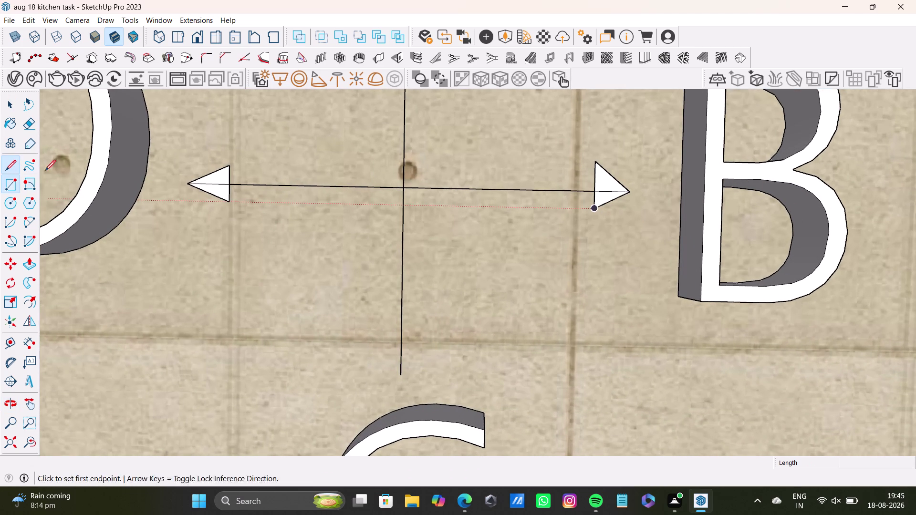
scroll(up, 3)
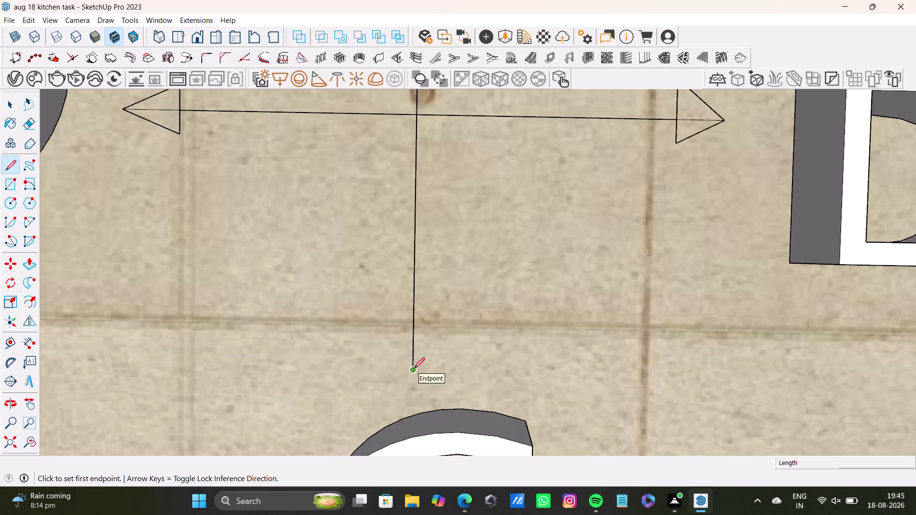
click(413, 367)
click(378, 325)
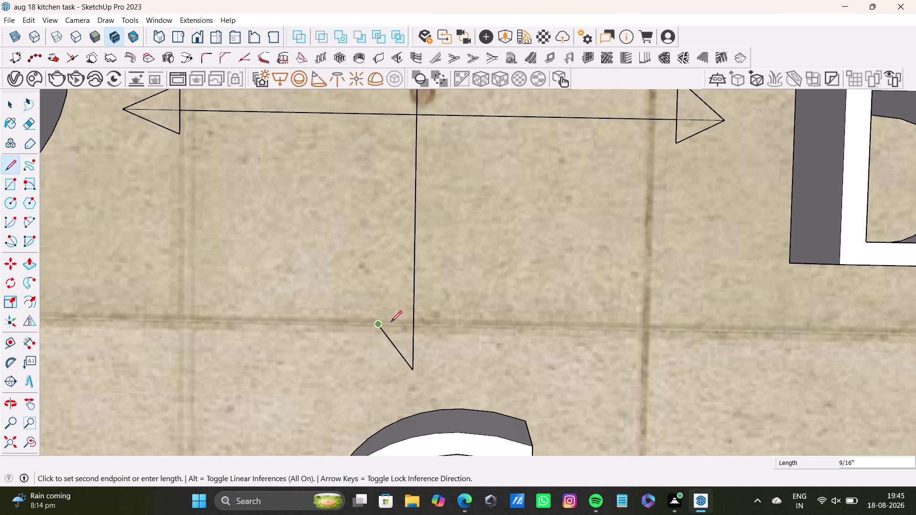
click(443, 329)
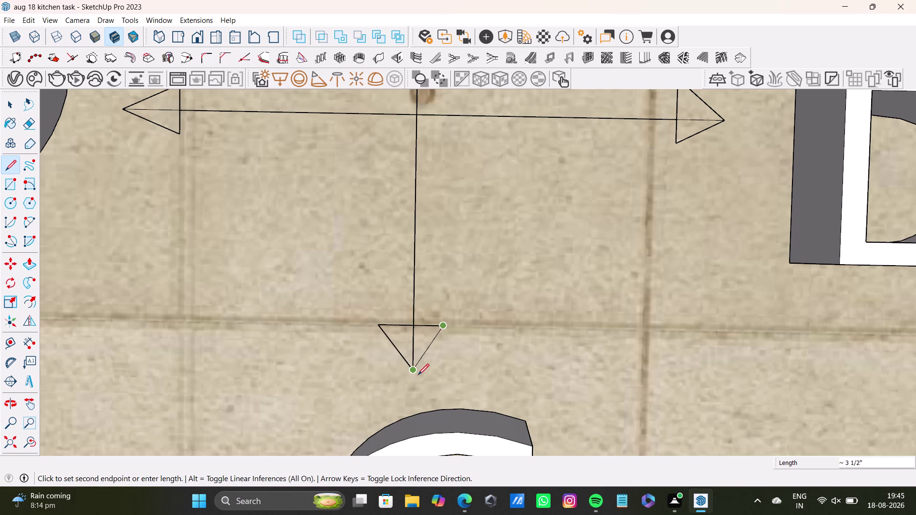
click(418, 375)
key(space)
scroll(down, 3)
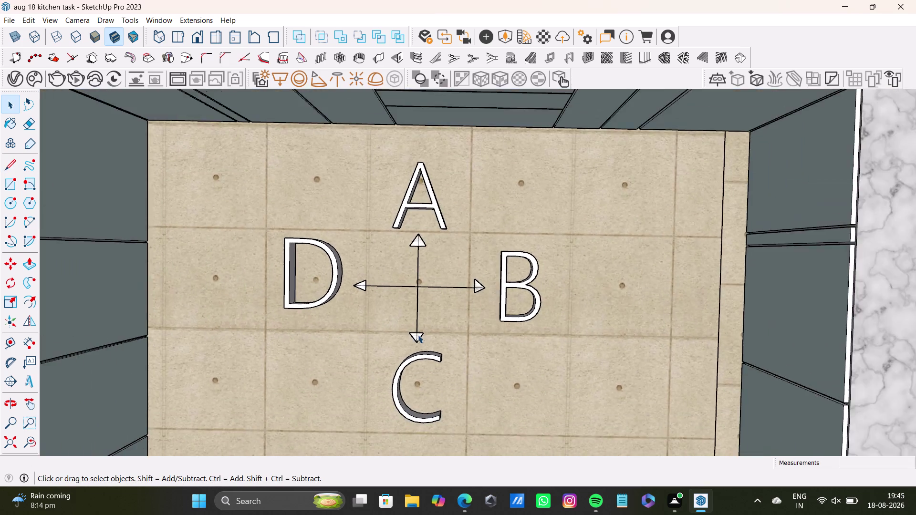
Orbit the kitchen into a rotated overhead view, then switch to the standard top view.
scroll(down, 3)
key(space)
click(653, 331)
middle_drag(613, 406, 622, 267)
click(178, 37)
middle_drag(459, 212, 465, 209)
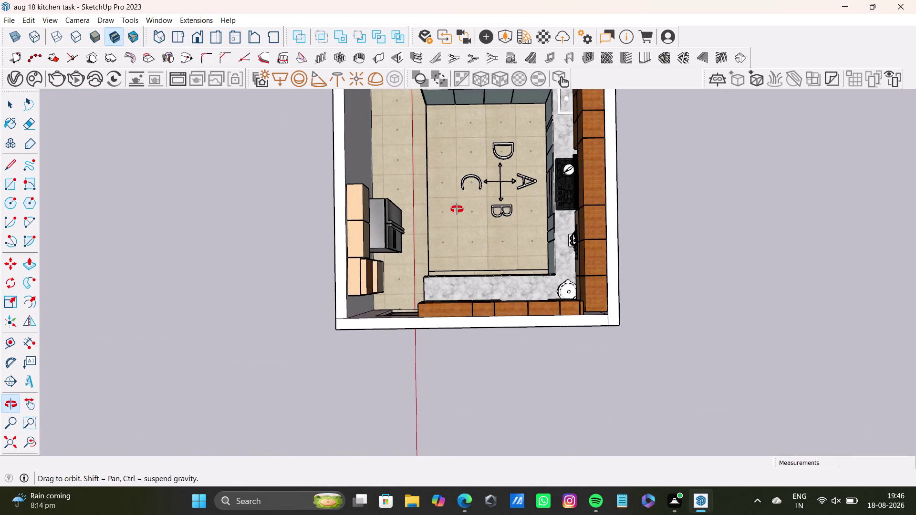
middle_drag(466, 210, 453, 210)
click(181, 38)
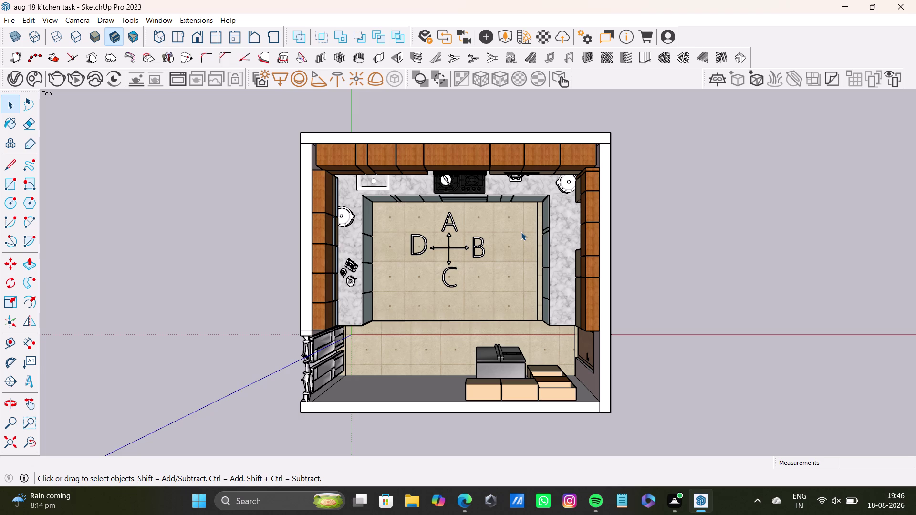
key(super+Print)
Zoom in on the floor plan and tilt the view down toward the counters.
scroll(up, 3)
middle_drag(513, 245, 518, 317)
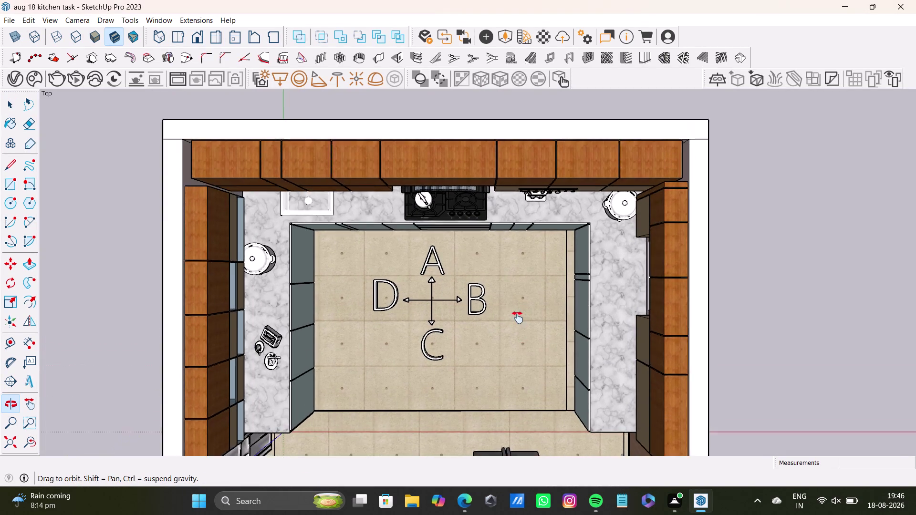
middle_drag(518, 317, 518, 318)
scroll(up, 3)
middle_drag(504, 320, 588, 384)
middle_drag(580, 379, 582, 280)
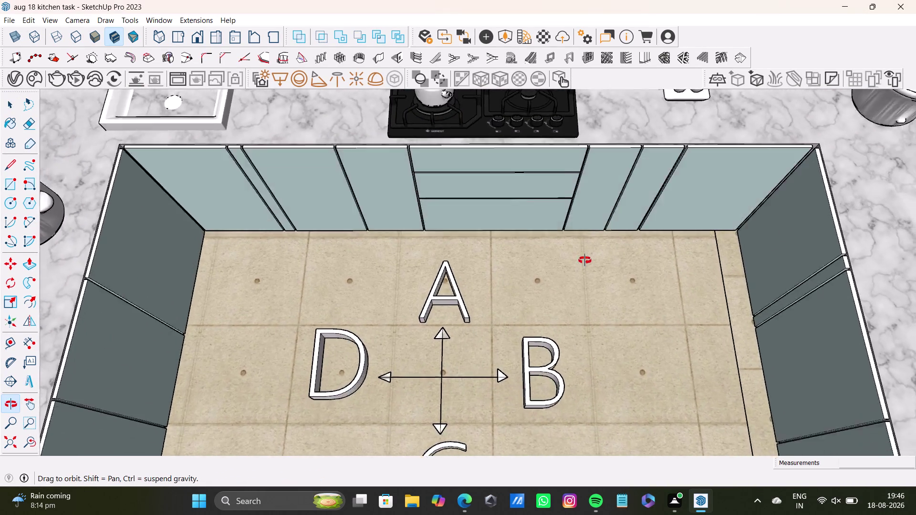
middle_drag(583, 279, 596, 185)
middle_drag(596, 185, 606, 377)
middle_drag(602, 365, 581, 237)
scroll(down, 3)
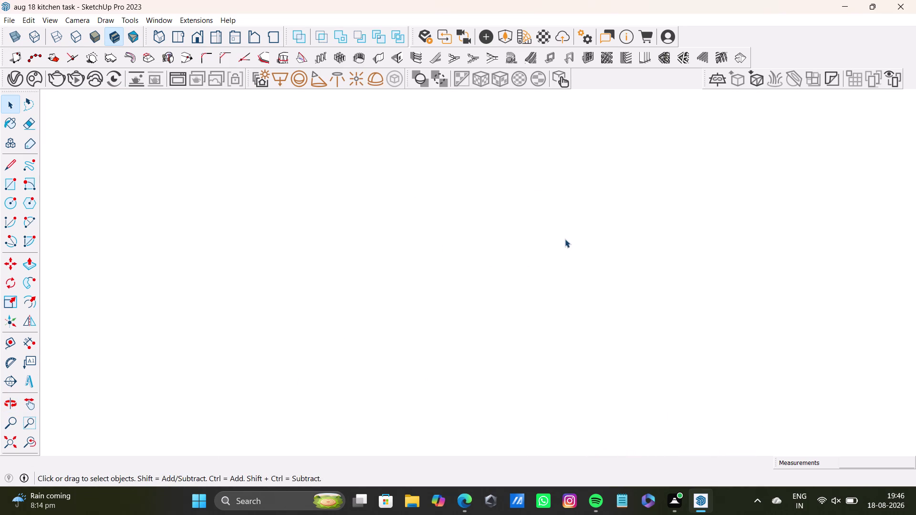
click(34, 437)
Orbit around the model to face the stove wall across the cooking counter.
middle_drag(568, 267, 566, 339)
scroll(down, 3)
scroll(down, 3)
middle_drag(566, 338, 550, 299)
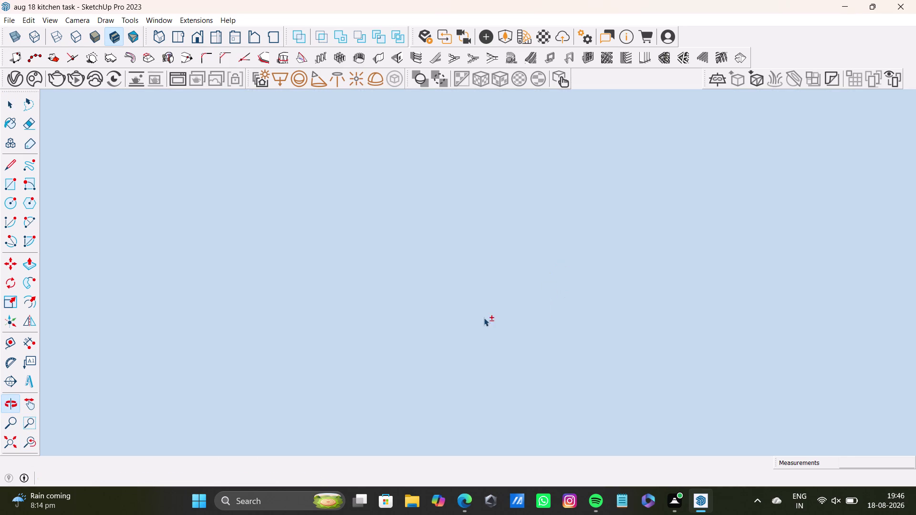
drag(25, 442, 32, 439)
middle_drag(441, 342, 421, 304)
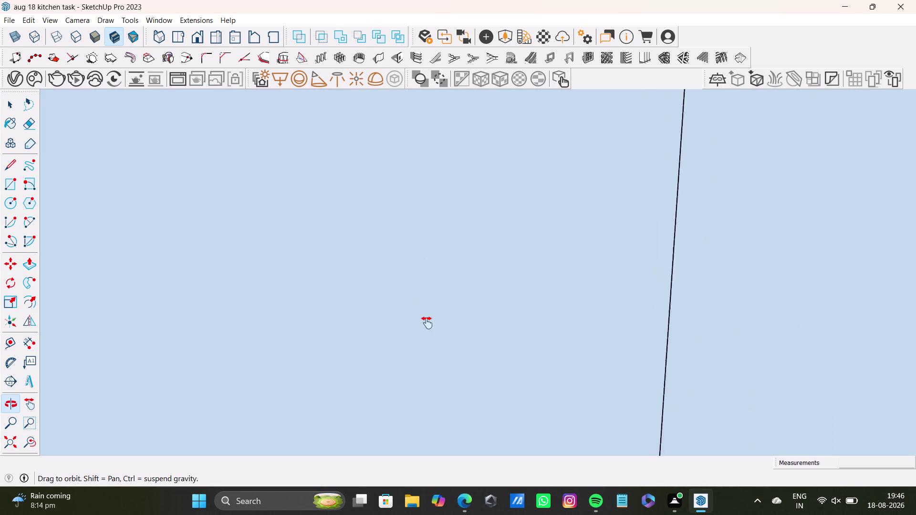
middle_drag(421, 303, 429, 324)
click(26, 442)
scroll(up, 3)
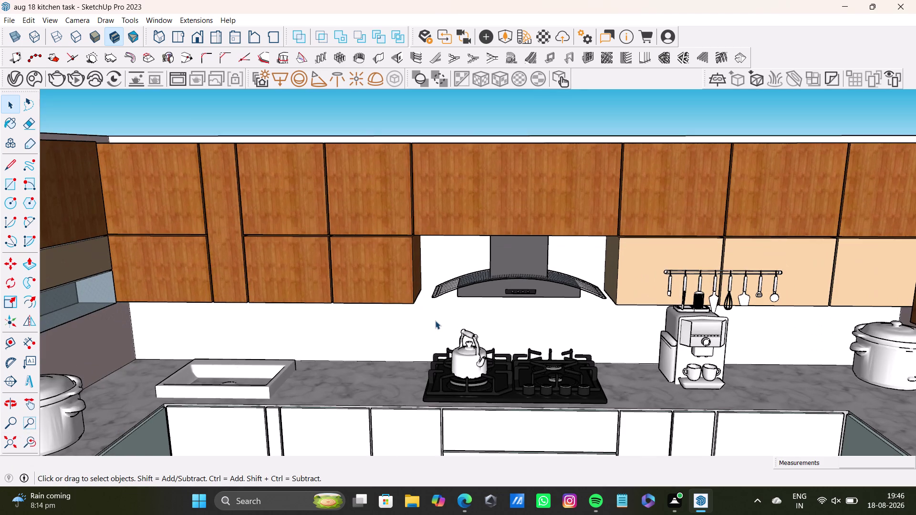
middle_drag(435, 320, 426, 228)
scroll(down, 3)
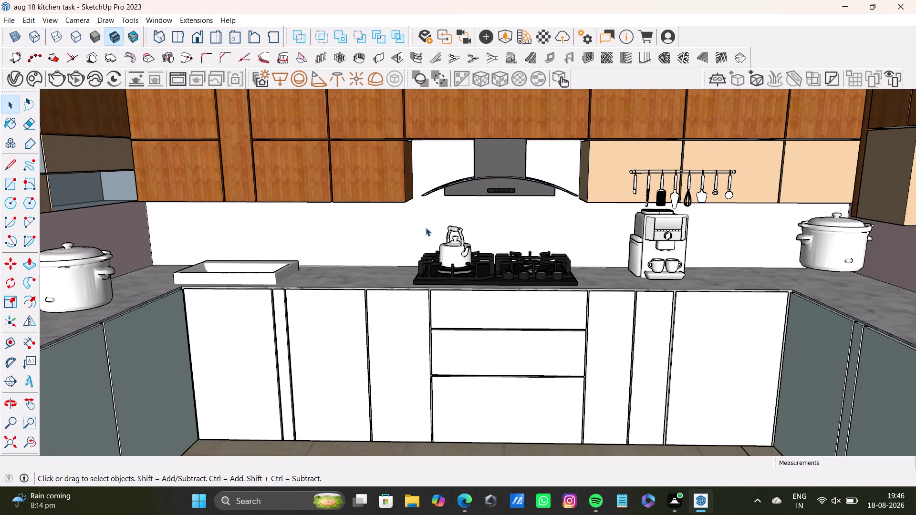
middle_drag(425, 227, 402, 271)
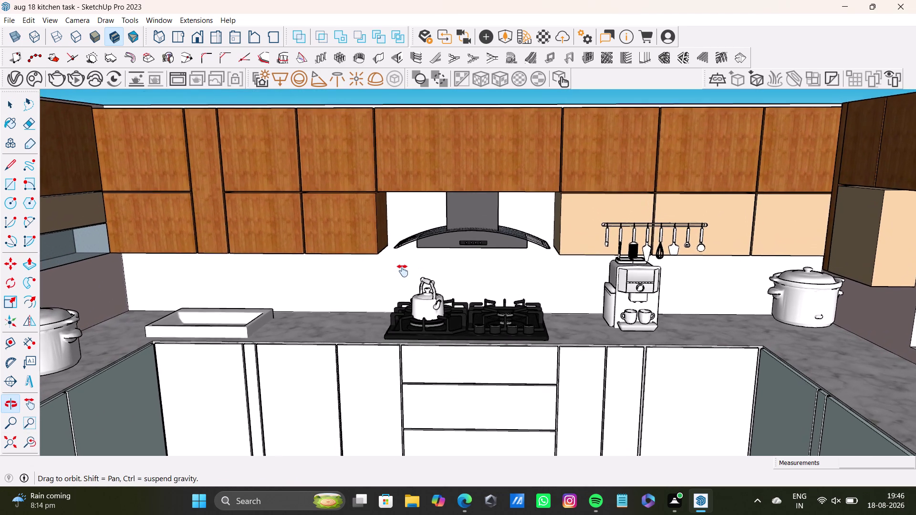
middle_drag(402, 272, 386, 263)
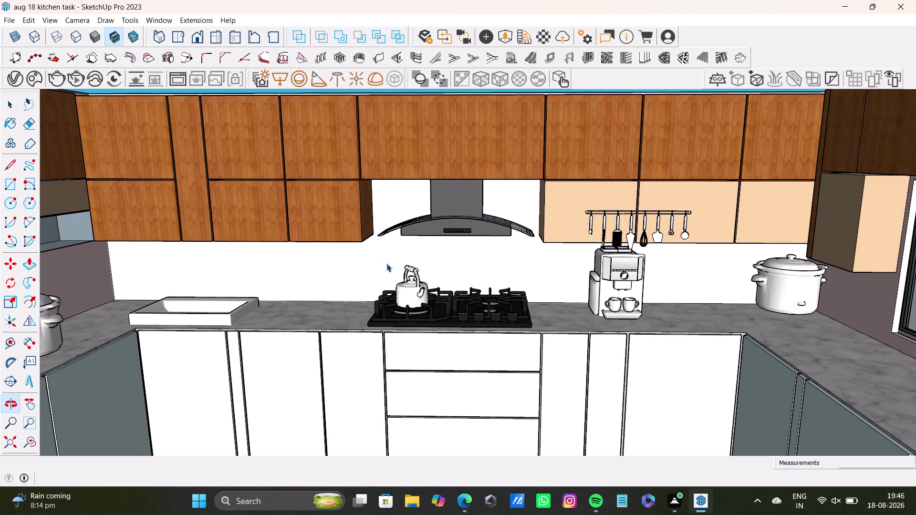
middle_drag(386, 257, 384, 264)
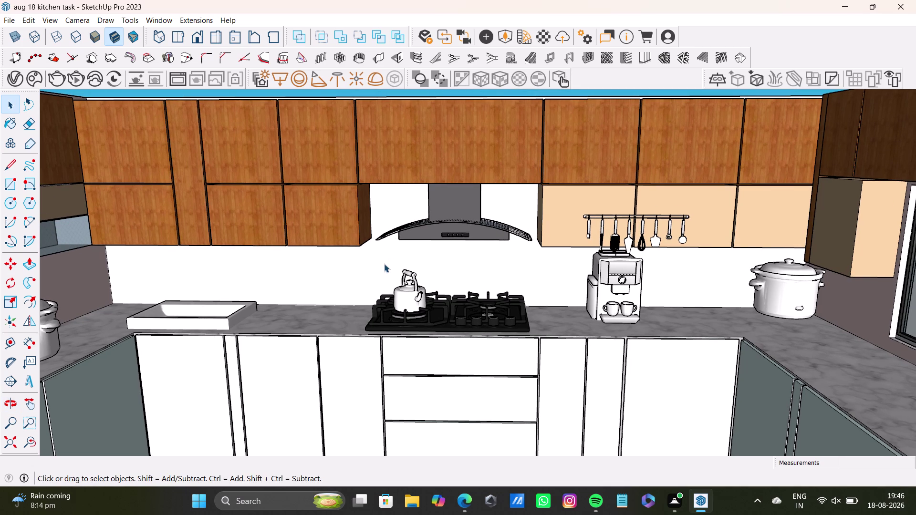
key(super+Print)
Settle the view on the toaster back wall and take up Paint Bucket with Wood Bamboo loaded.
middle_drag(533, 317, 459, 340)
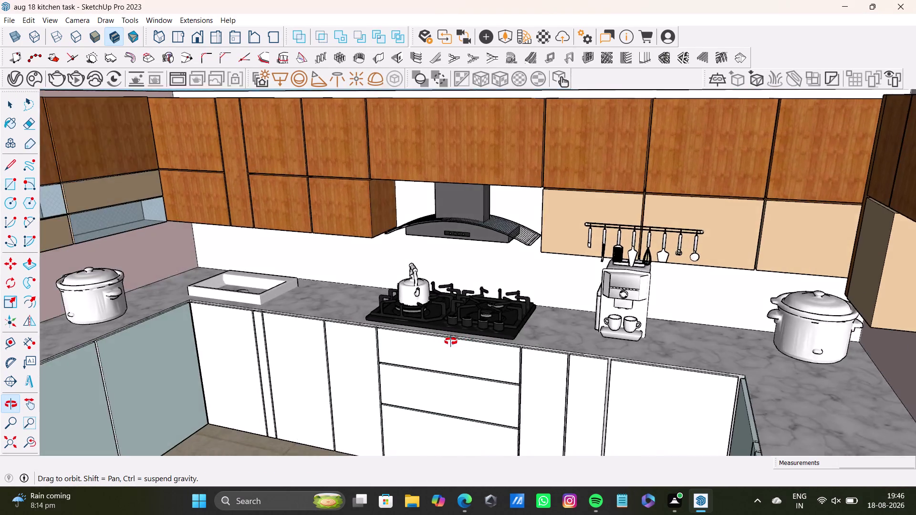
middle_drag(459, 340, 389, 376)
middle_drag(409, 294, 510, 391)
middle_drag(495, 410, 292, 408)
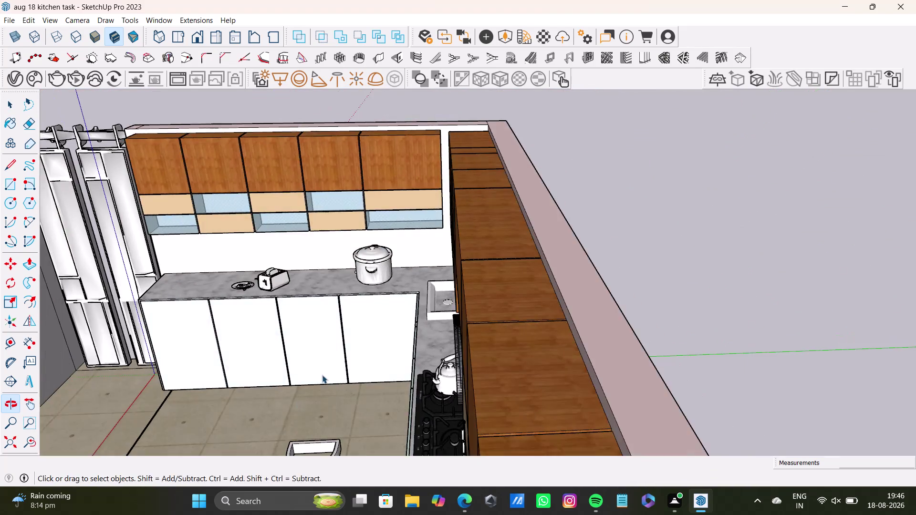
middle_drag(338, 348, 487, 312)
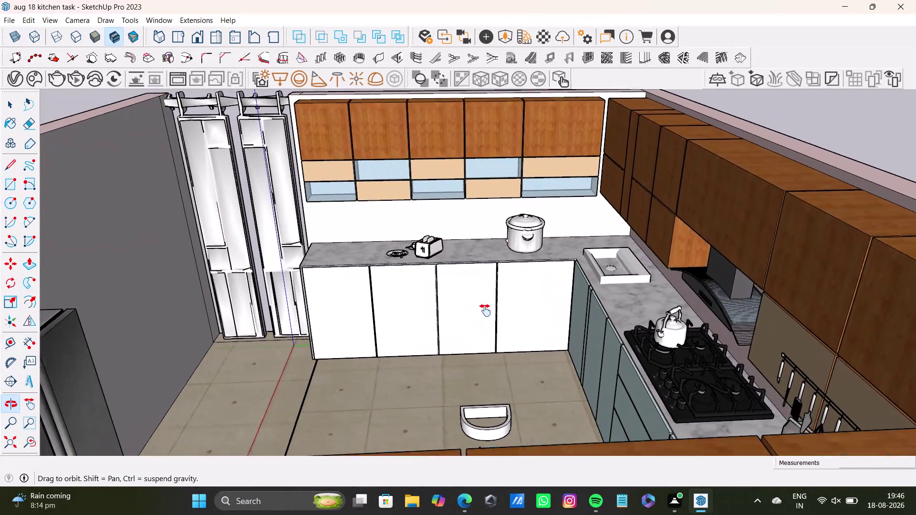
middle_drag(487, 312, 468, 323)
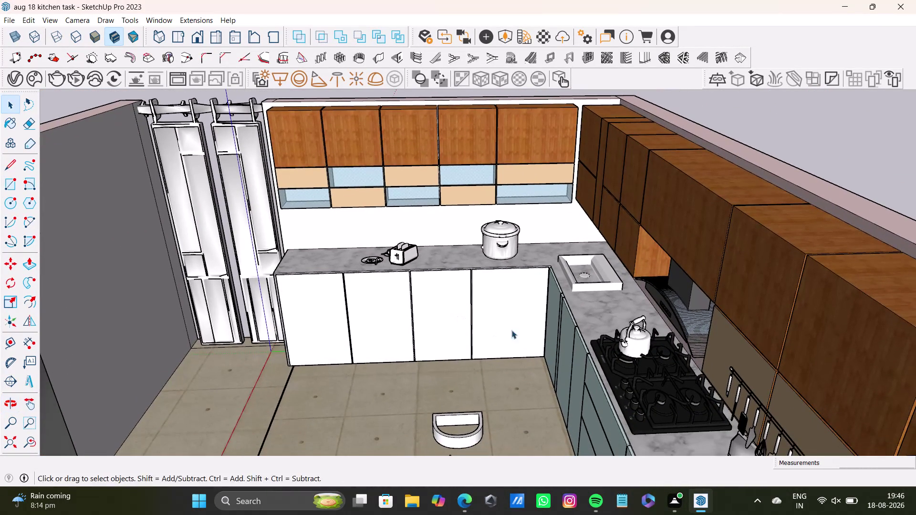
middle_drag(511, 330, 502, 343)
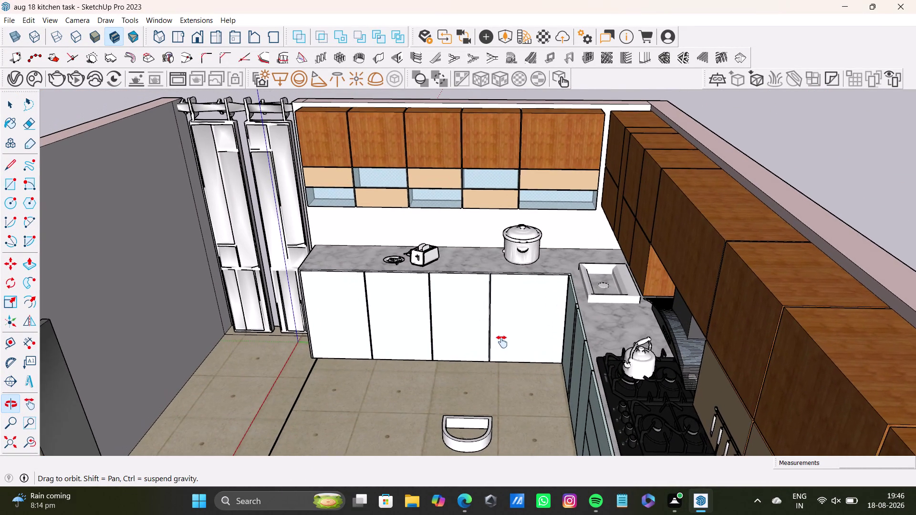
middle_drag(502, 343, 504, 348)
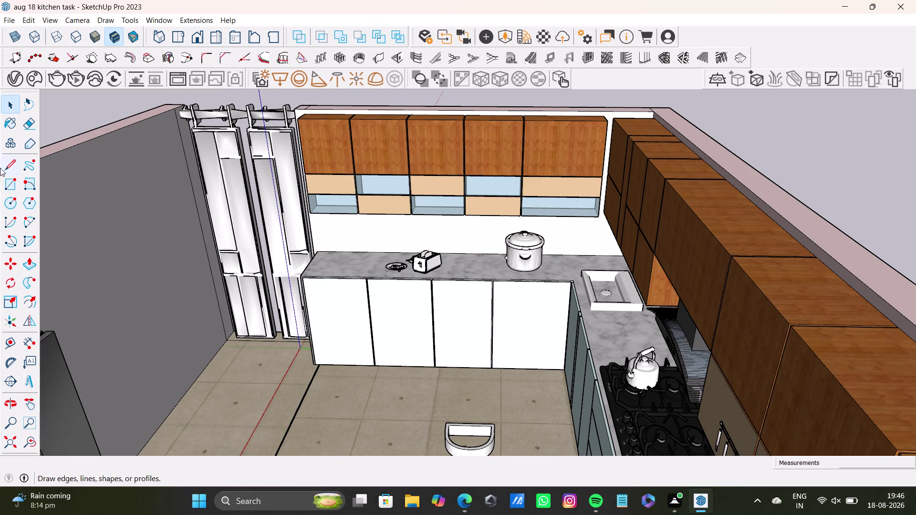
click(14, 123)
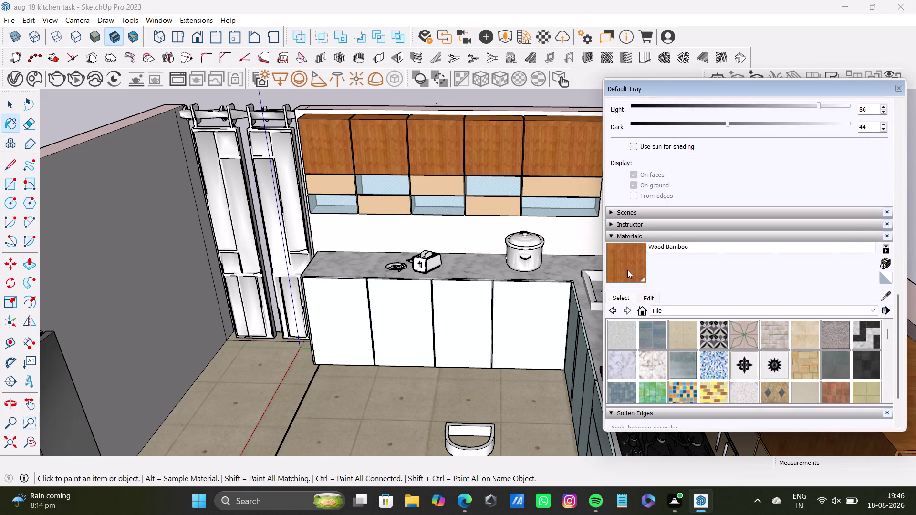
Move the Materials panel lower and try sampling a material from the pink wall top.
click(890, 299)
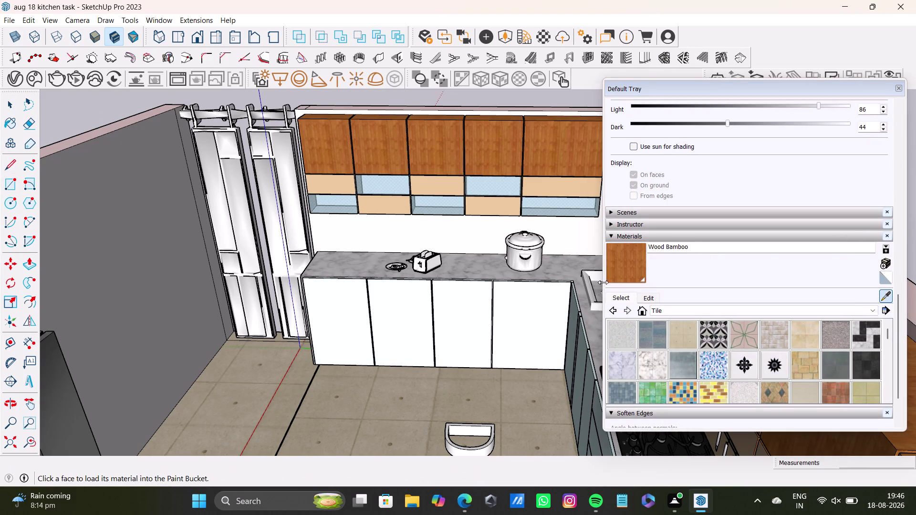
drag(648, 81, 719, 240)
click(719, 145)
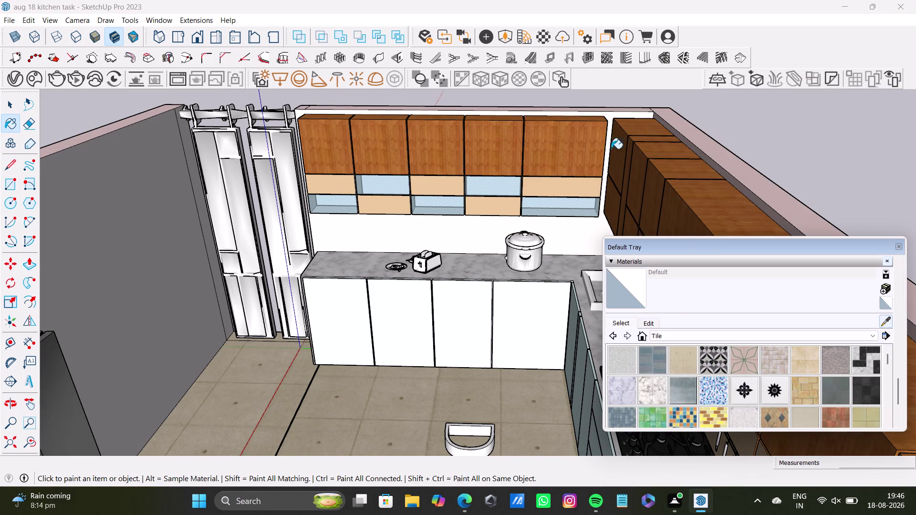
scroll(up, 3)
click(631, 115)
click(611, 111)
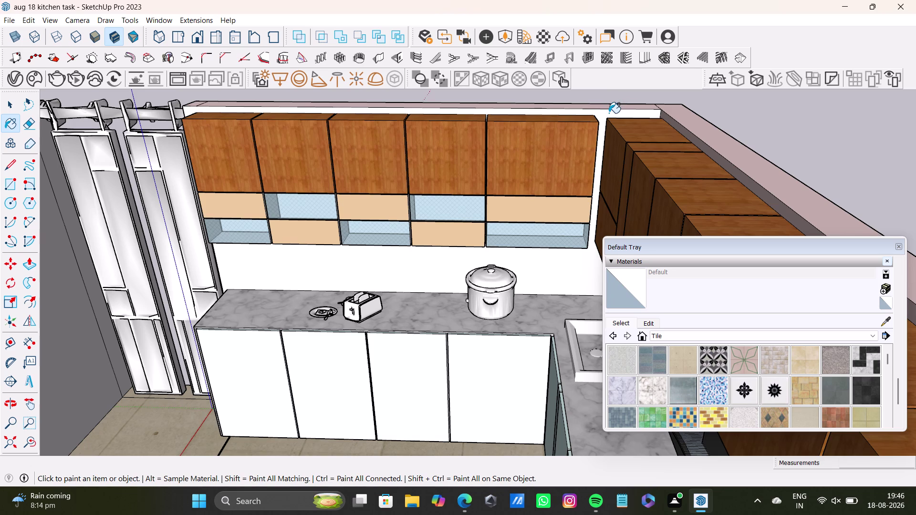
click(609, 114)
click(608, 116)
Sample 0007_MistyRose from the pink wall and paint the back wall behind the counter.
key(space)
click(607, 117)
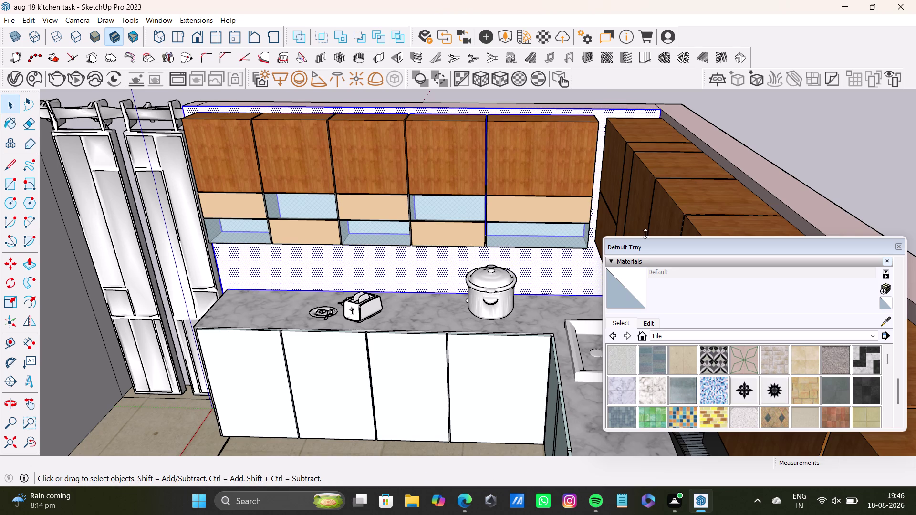
click(882, 322)
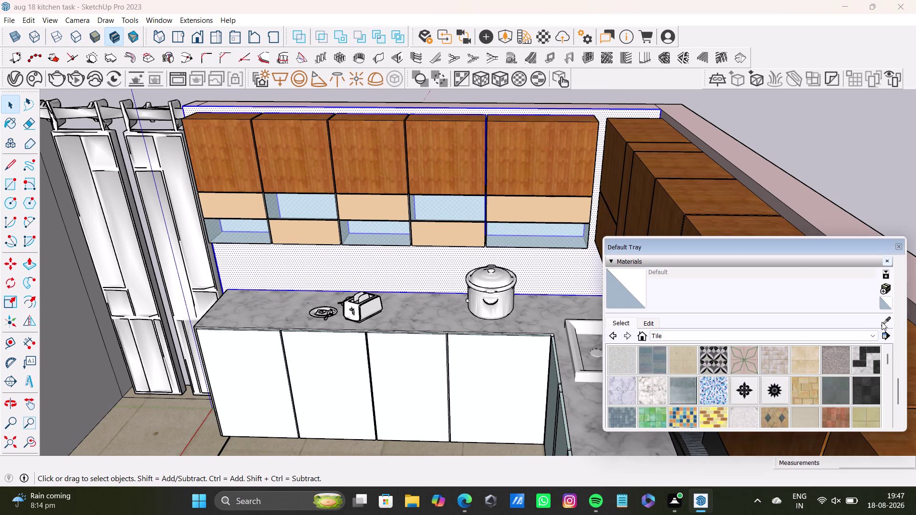
click(789, 183)
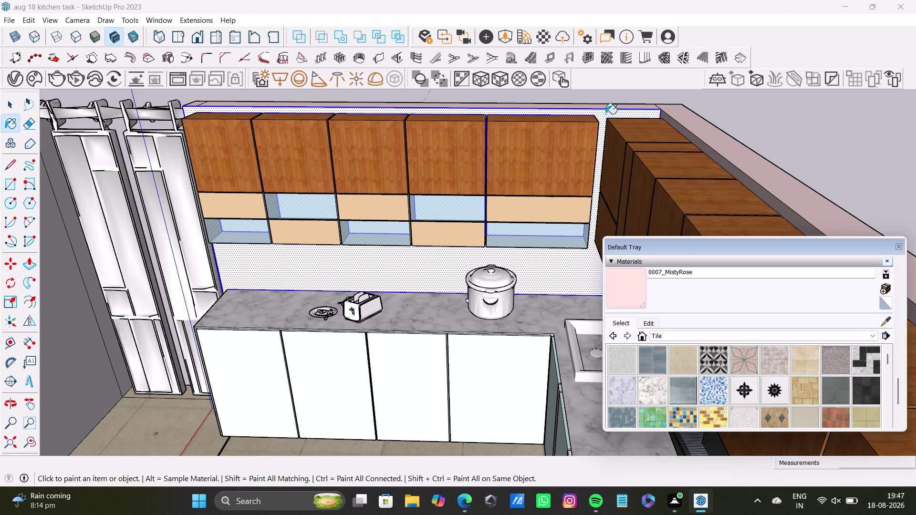
click(605, 115)
click(603, 115)
double_click(605, 119)
scroll(up, 3)
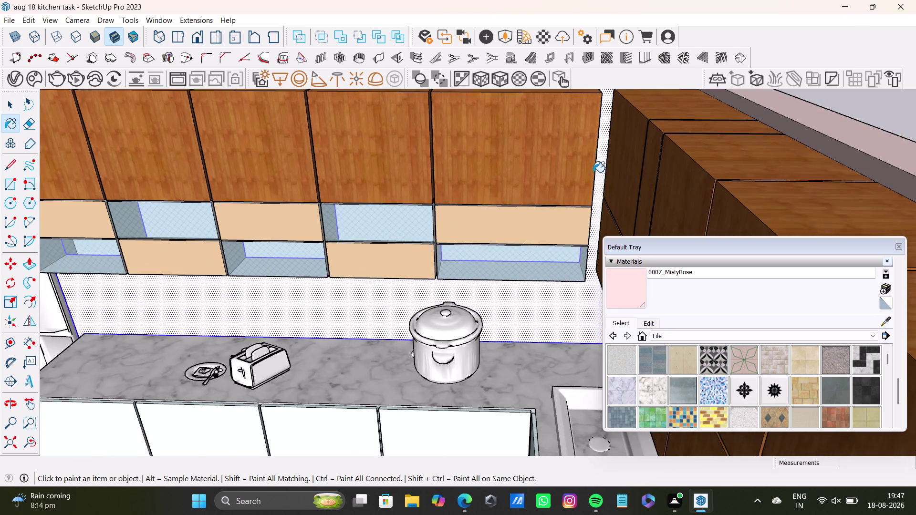
scroll(up, 3)
middle_drag(594, 172, 596, 197)
Clear the selection and orbit out to view the whole painted back corner.
key(space)
click(871, 101)
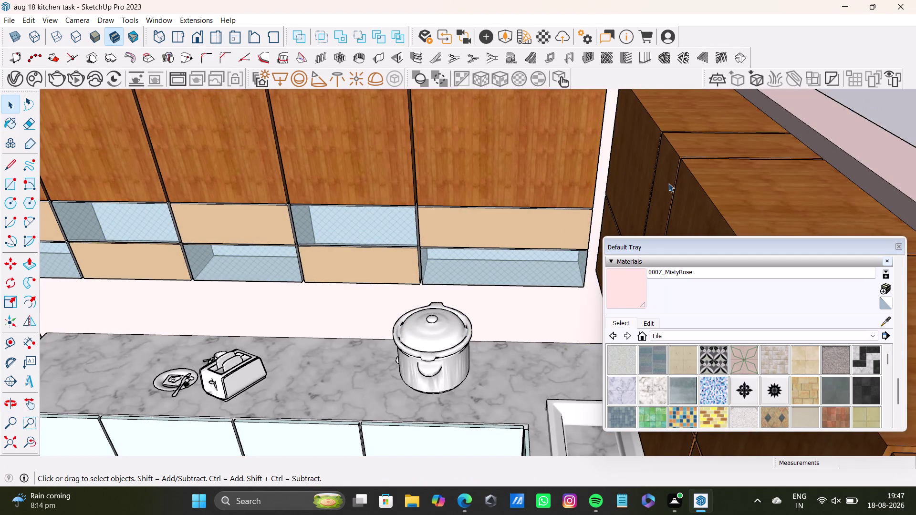
scroll(down, 3)
scroll(up, 3)
scroll(down, 3)
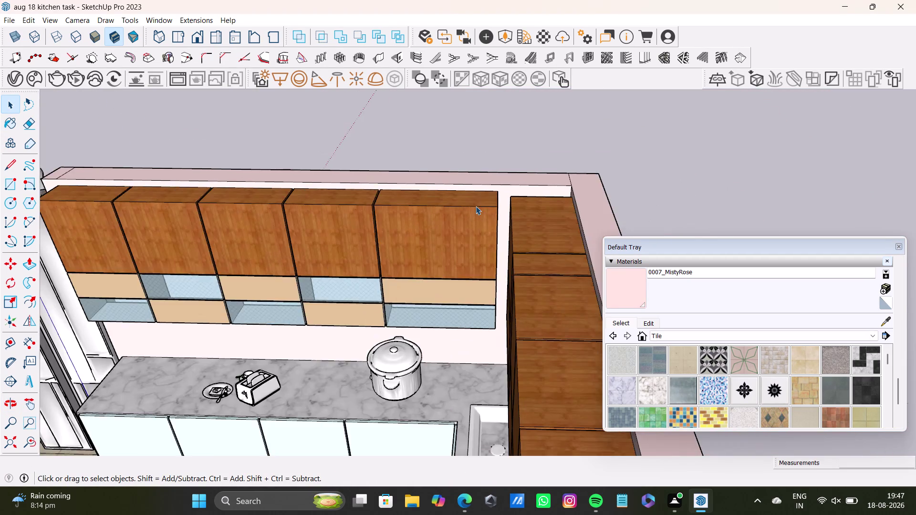
scroll(down, 3)
middle_drag(463, 265, 543, 184)
middle_drag(553, 202, 567, 199)
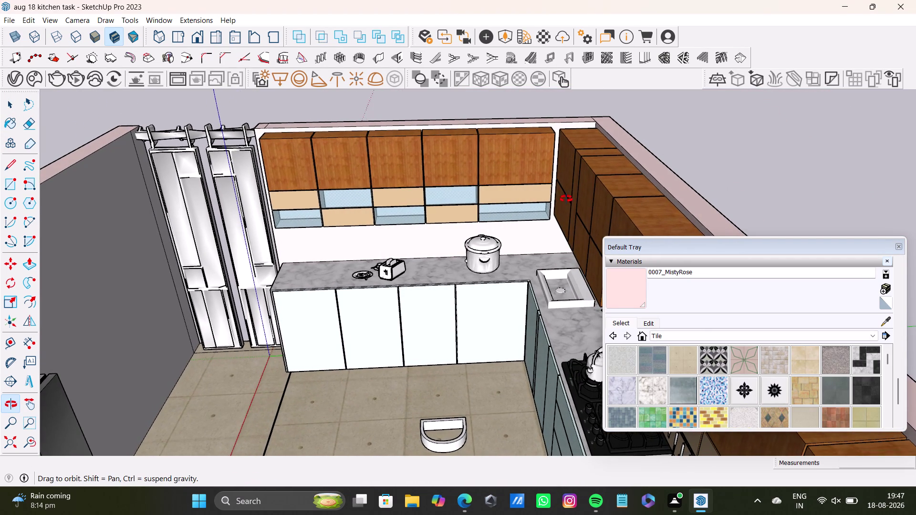
middle_drag(566, 199, 570, 197)
Close the Default Tray and orbit around the kitchen.
click(900, 247)
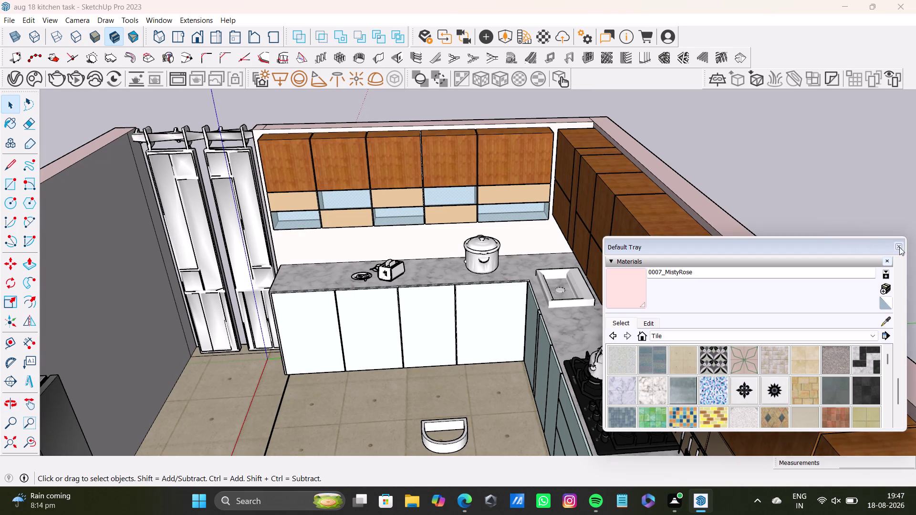
middle_drag(763, 292, 738, 287)
middle_drag(588, 276, 646, 266)
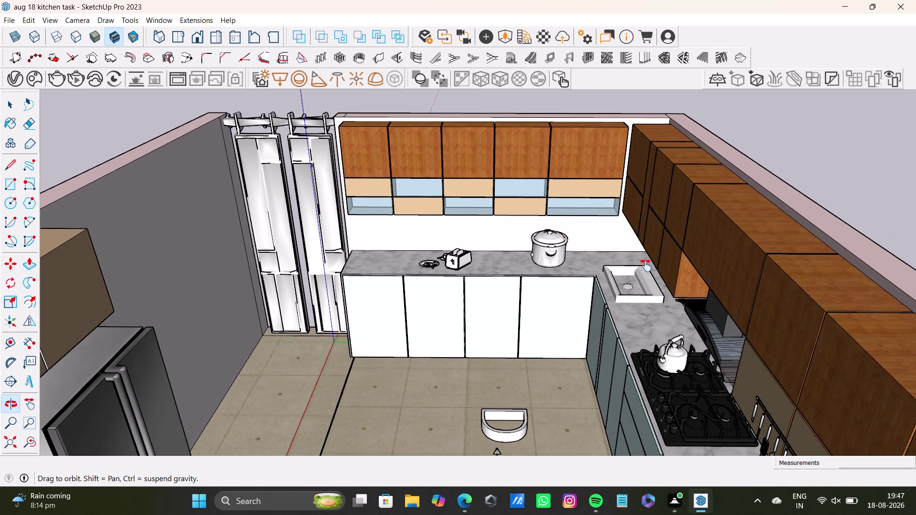
middle_drag(646, 267, 654, 267)
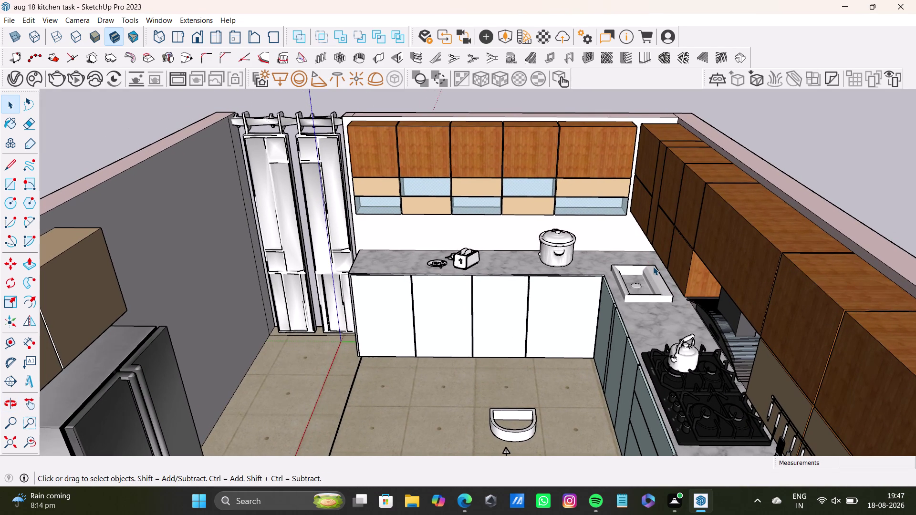
key(super+Print)
Orbit over the room to the white fridge wall and reactivate Paint Bucket.
middle_drag(535, 329, 514, 350)
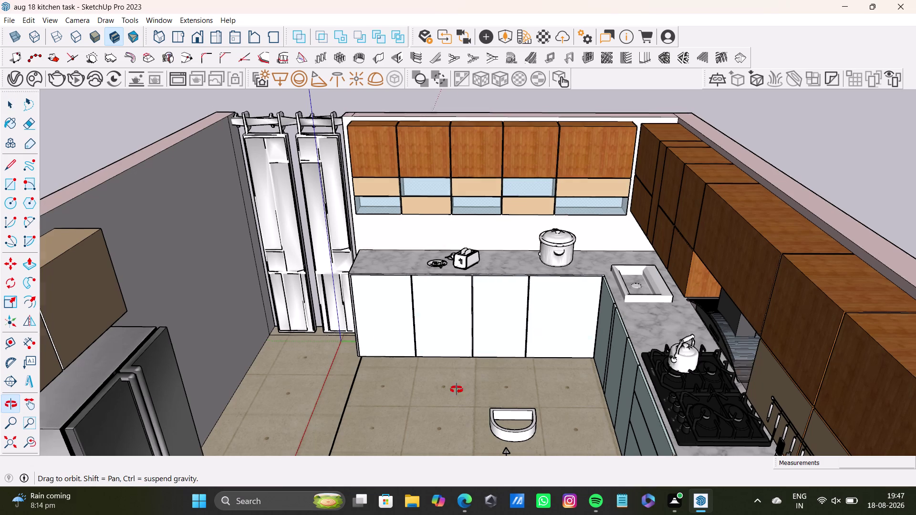
middle_drag(514, 350, 282, 408)
scroll(down, 3)
middle_drag(410, 283, 489, 316)
middle_drag(488, 323, 410, 353)
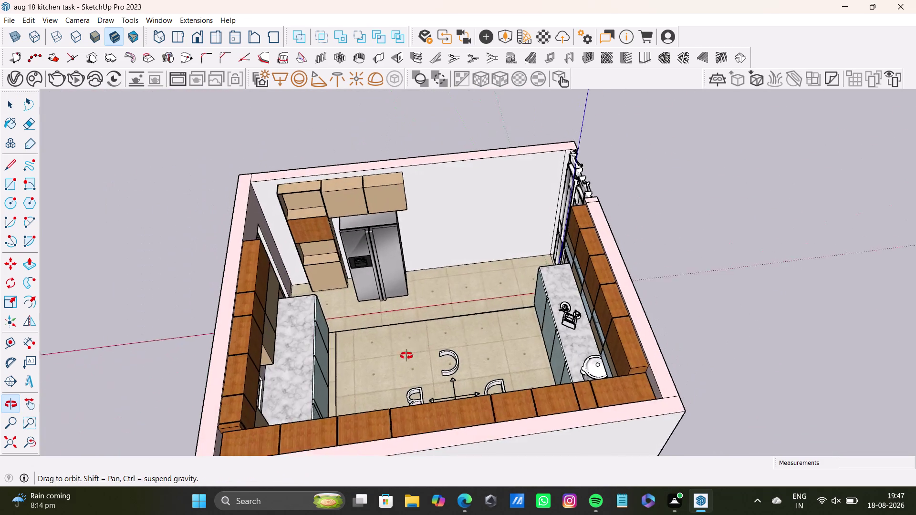
middle_drag(410, 353, 353, 367)
scroll(up, 3)
middle_drag(412, 316, 405, 404)
middle_drag(423, 390, 442, 334)
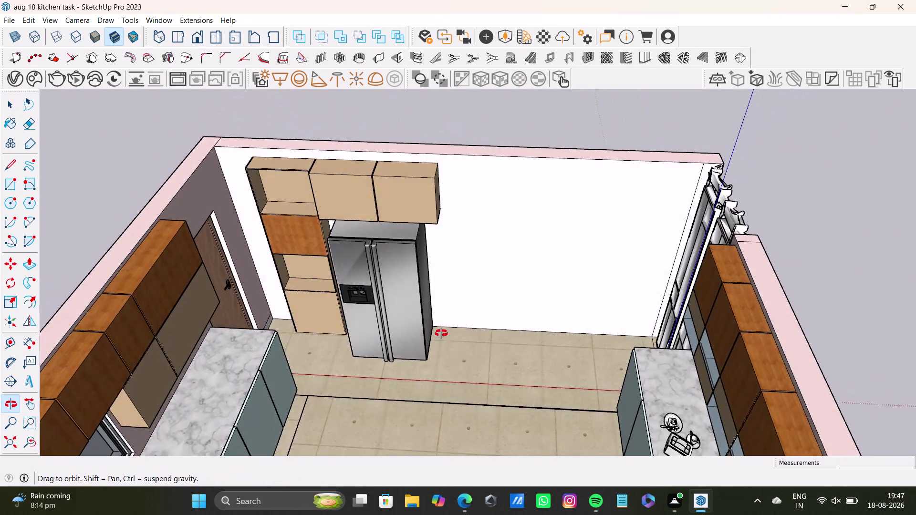
middle_drag(442, 334, 427, 310)
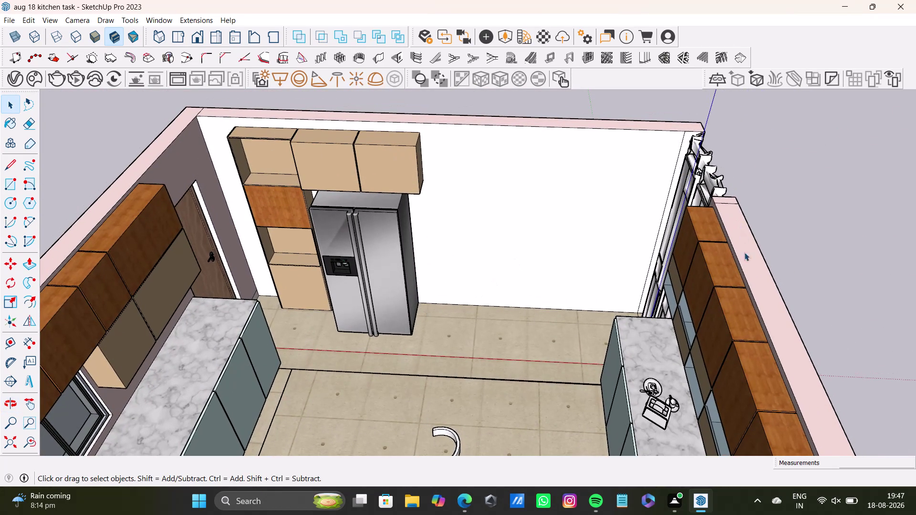
click(9, 125)
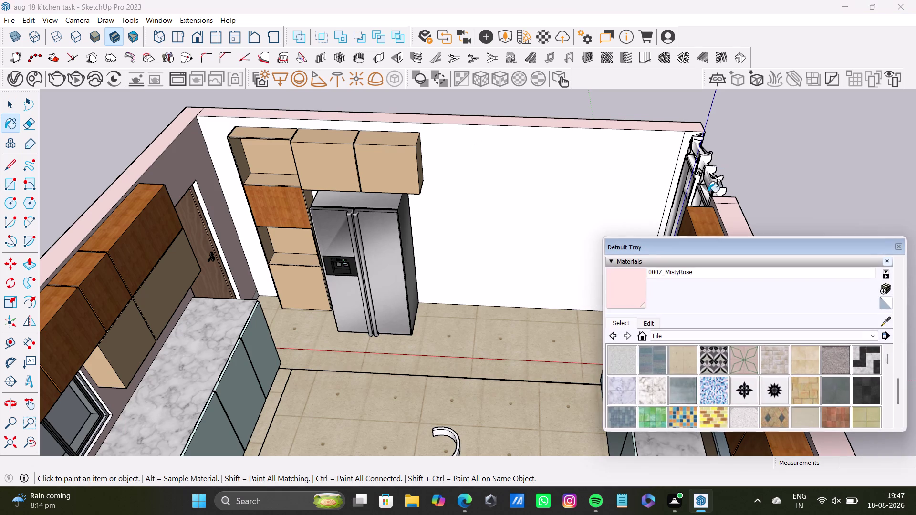
Paint the fridge wall and the wall beside the doorway MistyRose, then close the Default Tray.
click(631, 290)
click(738, 223)
click(593, 154)
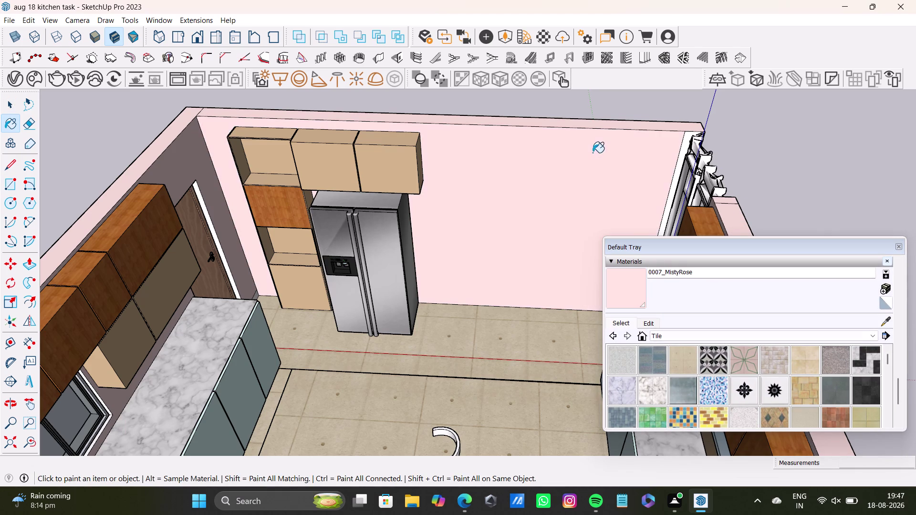
click(687, 143)
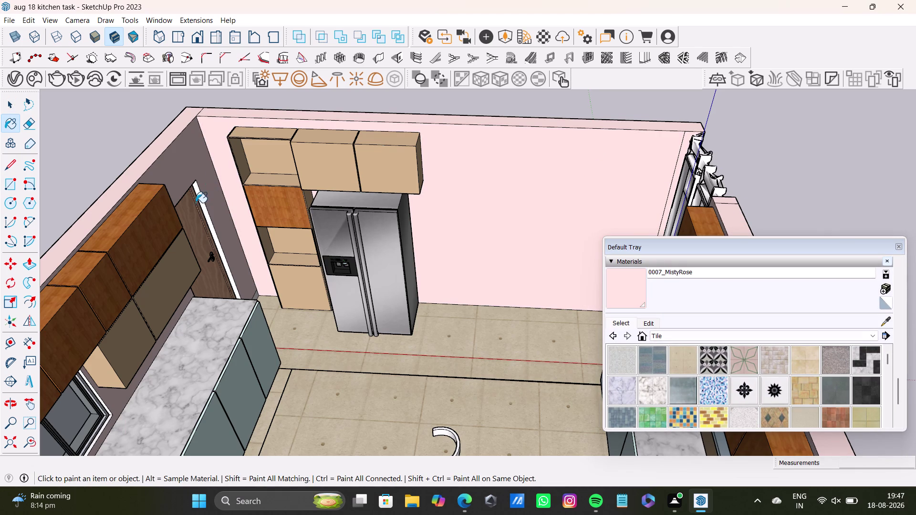
click(201, 201)
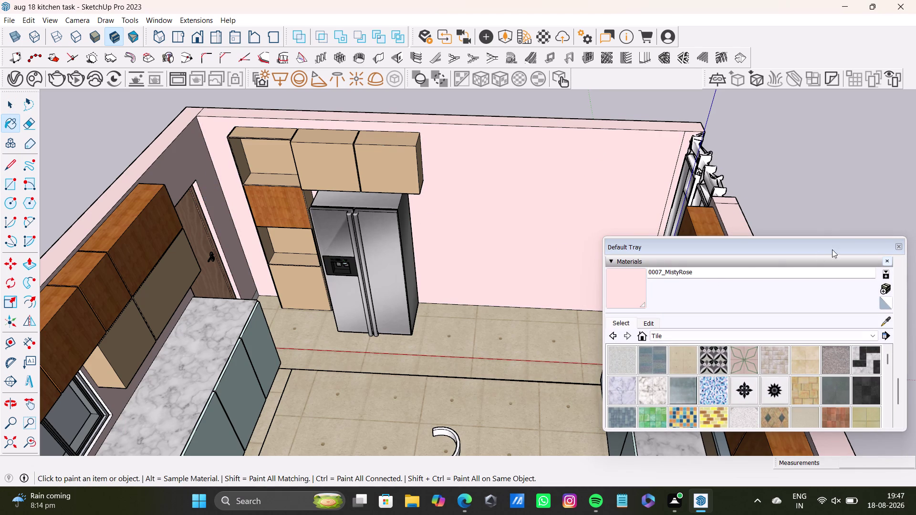
click(902, 250)
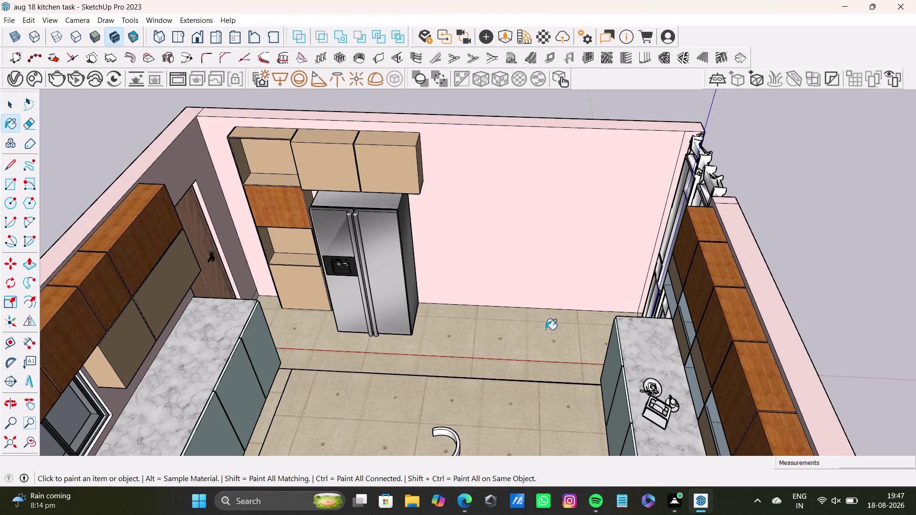
key(space)
middle_drag(546, 329, 580, 319)
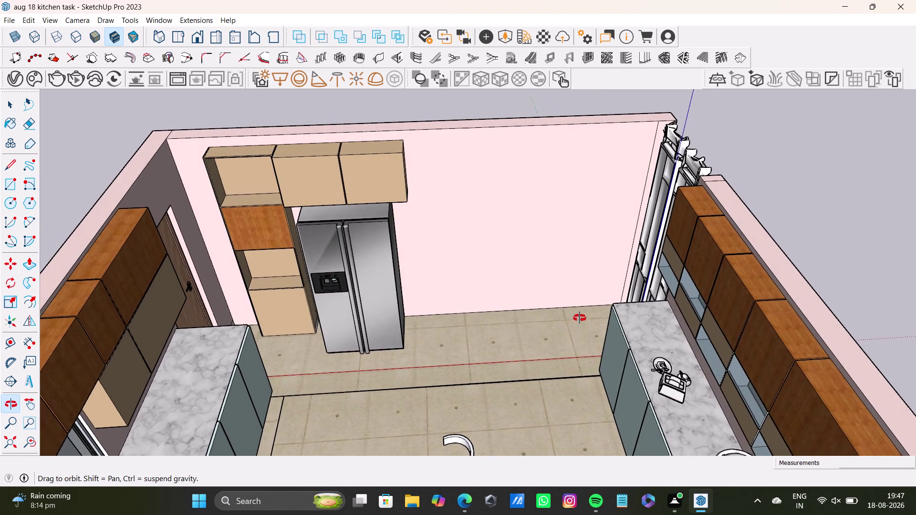
middle_drag(580, 319, 577, 314)
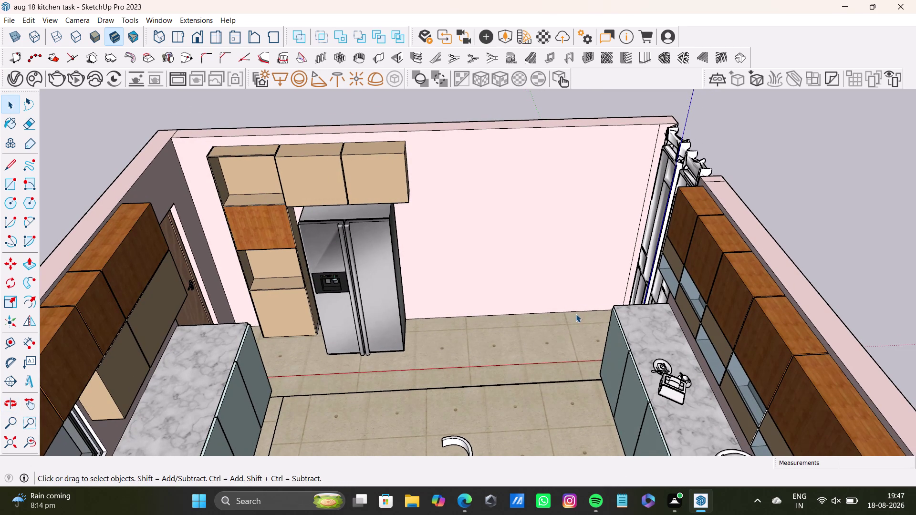
key(super+Print)
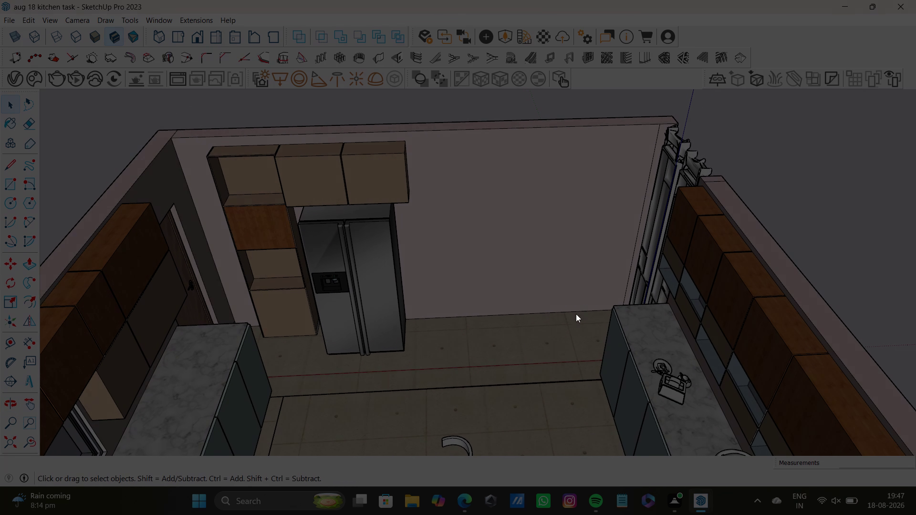
middle_drag(619, 313, 217, 316)
middle_drag(288, 265, 288, 276)
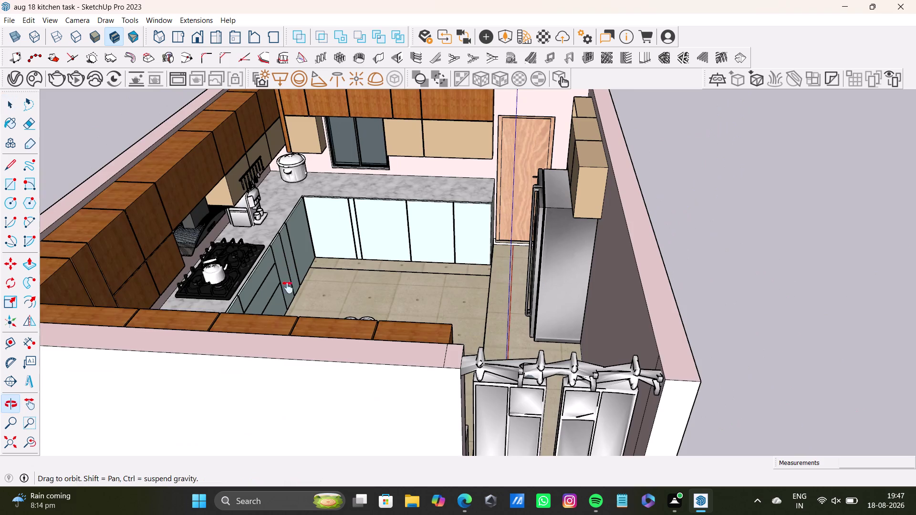
middle_drag(287, 276, 290, 352)
middle_drag(434, 341, 474, 331)
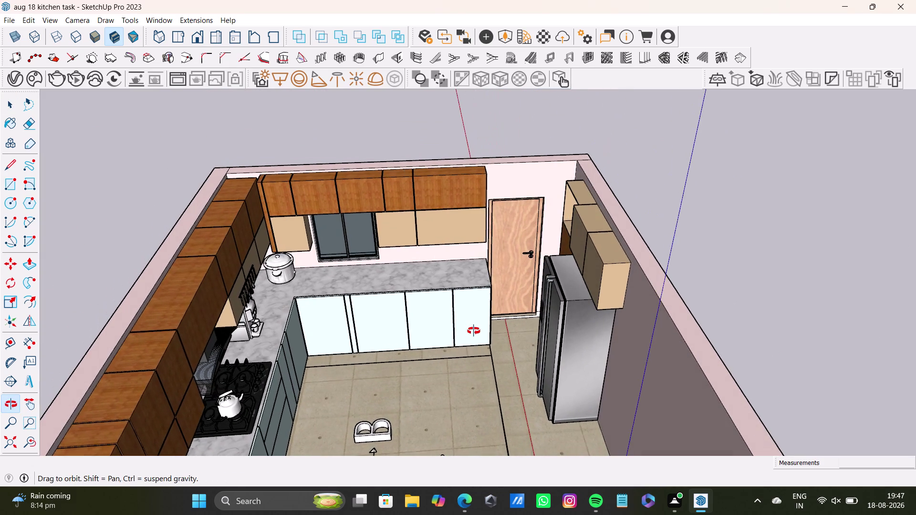
middle_drag(474, 331, 465, 323)
middle_drag(464, 323, 462, 270)
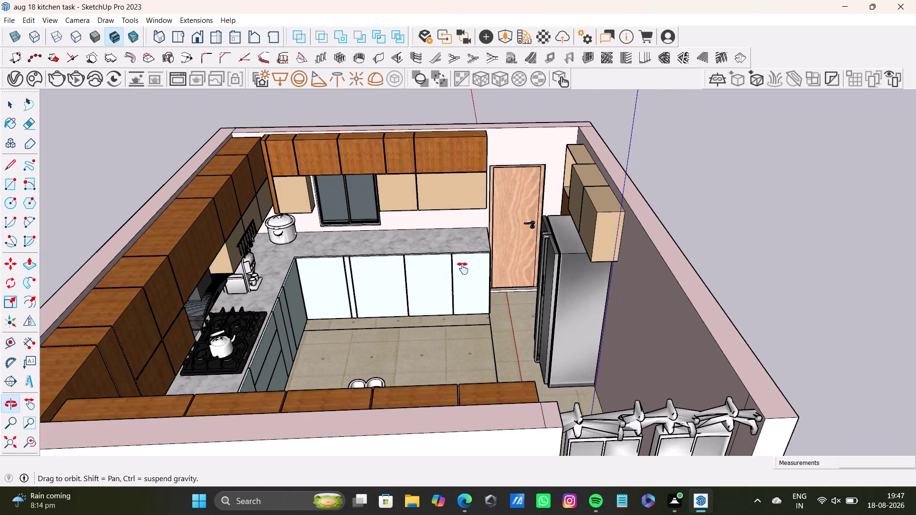
middle_drag(463, 271, 462, 266)
middle_drag(463, 266, 446, 307)
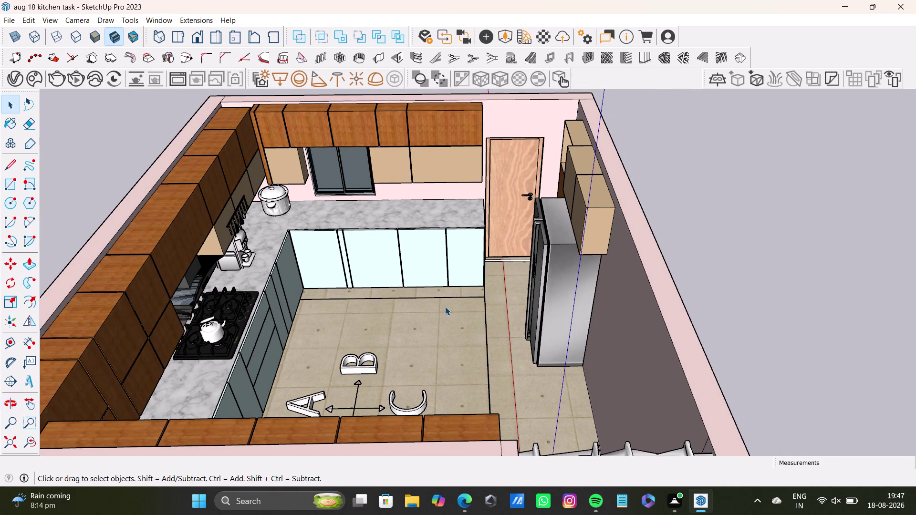
key(super+Print)
scroll(down, 3)
middle_drag(474, 298, 258, 336)
scroll(up, 3)
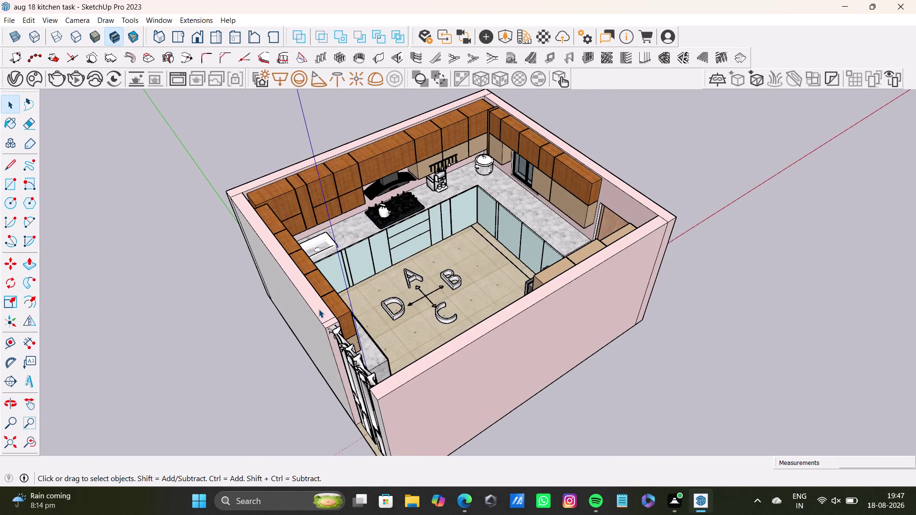
Orbit and zoom down toward an overhead view of the kitchen.
middle_drag(413, 321, 286, 370)
scroll(down, 3)
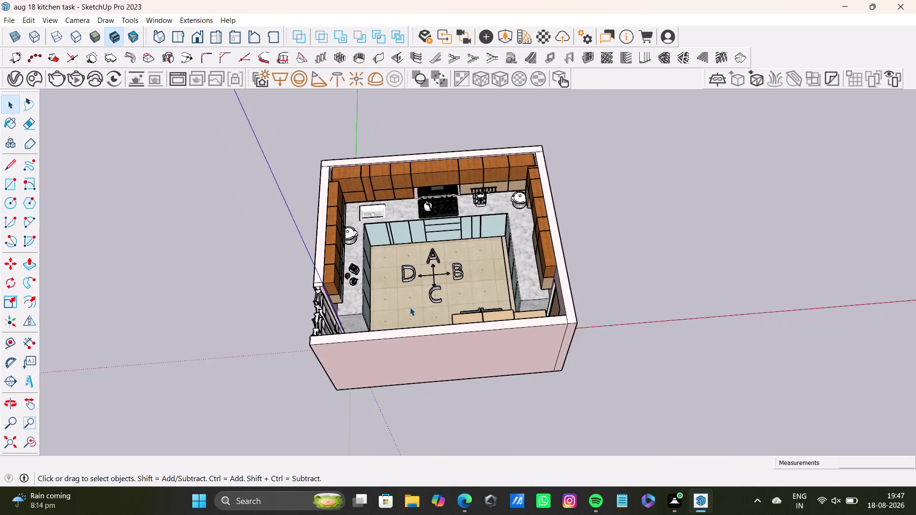
scroll(down, 3)
scroll(up, 3)
middle_drag(420, 300, 397, 417)
scroll(up, 3)
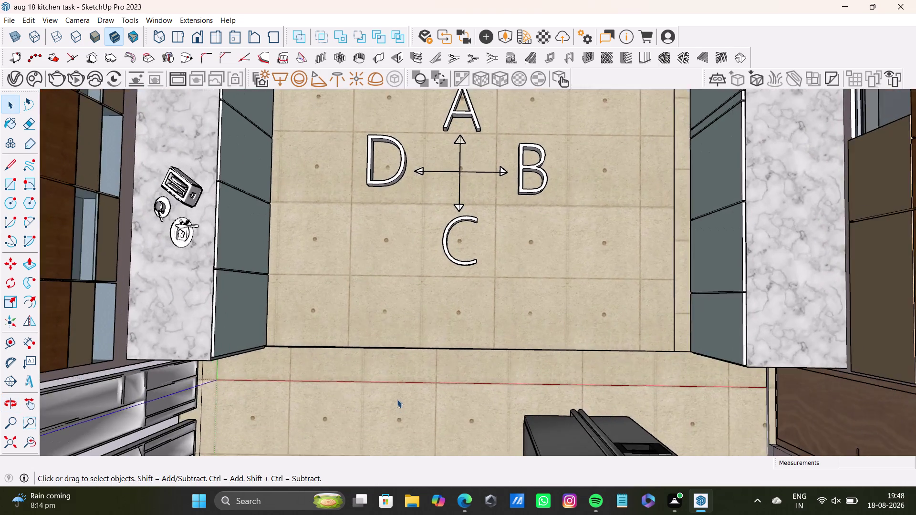
scroll(down, 3)
middle_drag(397, 393, 375, 340)
middle_drag(406, 338, 417, 370)
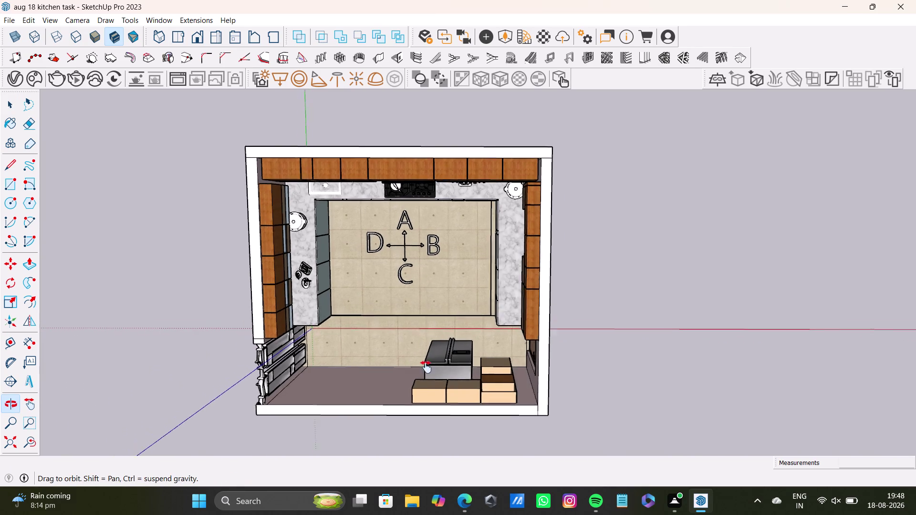
middle_drag(417, 370, 454, 366)
scroll(up, 3)
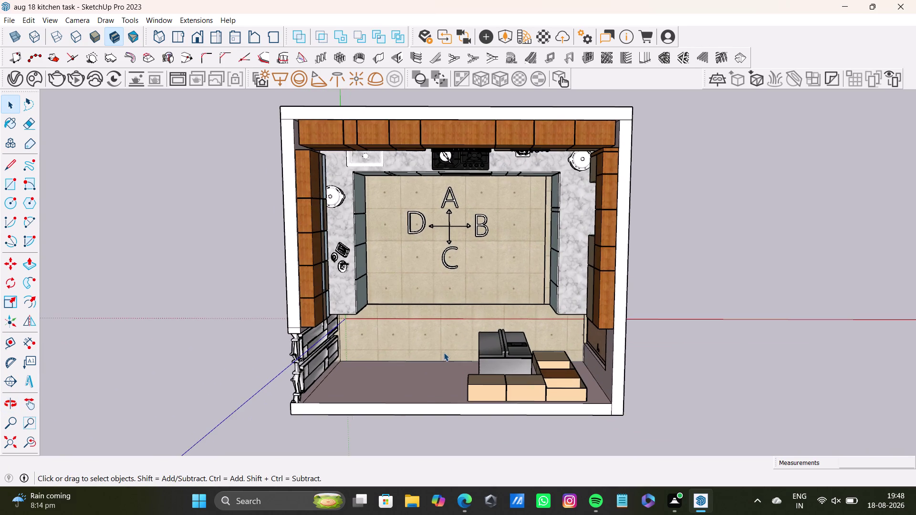
scroll(up, 3)
Square up the top-down plan view of the kitchen.
middle_drag(444, 352, 423, 380)
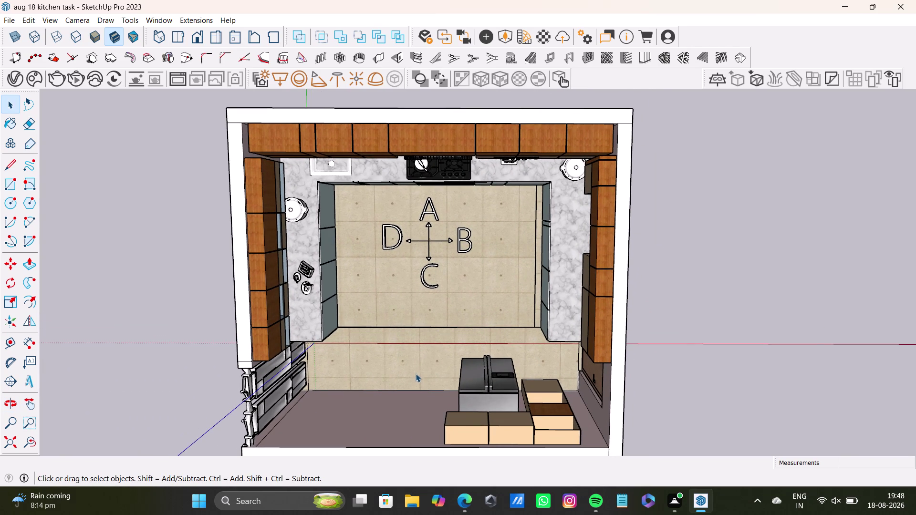
scroll(up, 3)
middle_drag(417, 364, 413, 353)
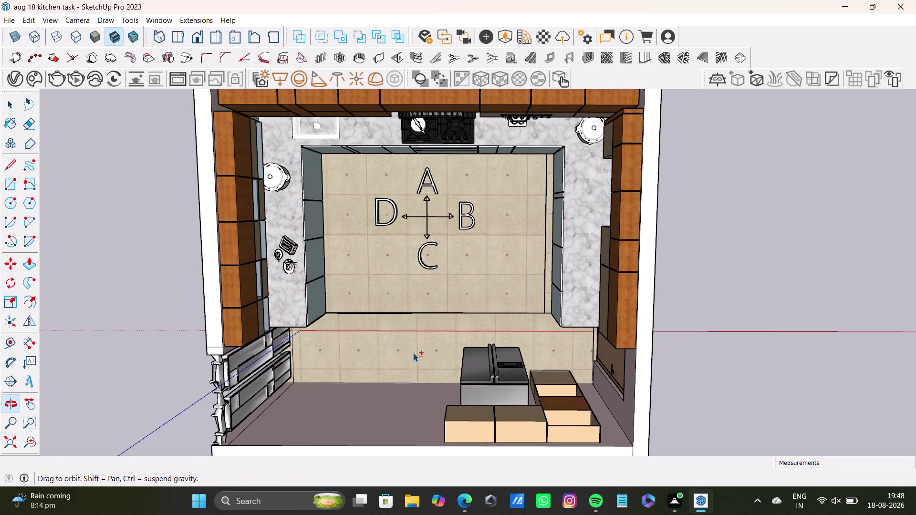
scroll(down, 3)
scroll(down, 3)
middle_drag(378, 321, 374, 344)
middle_drag(381, 338, 381, 331)
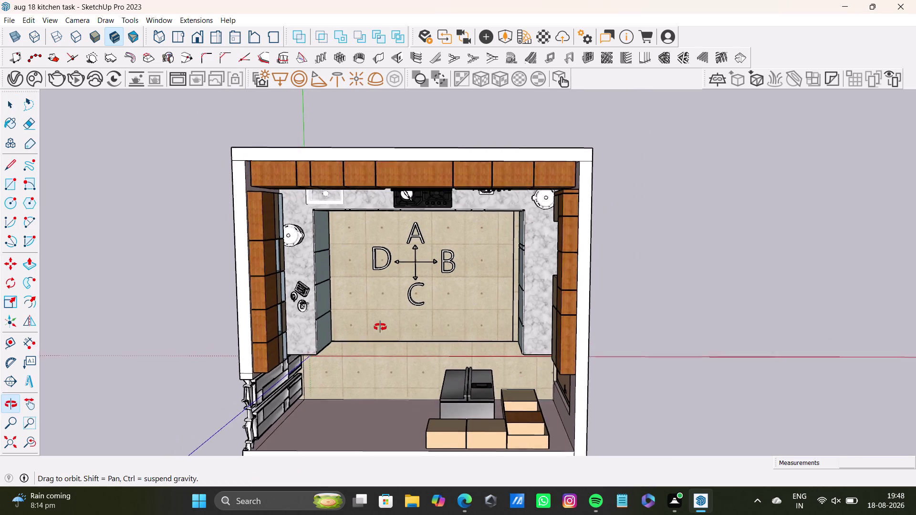
middle_drag(380, 330, 379, 306)
middle_drag(385, 318, 384, 304)
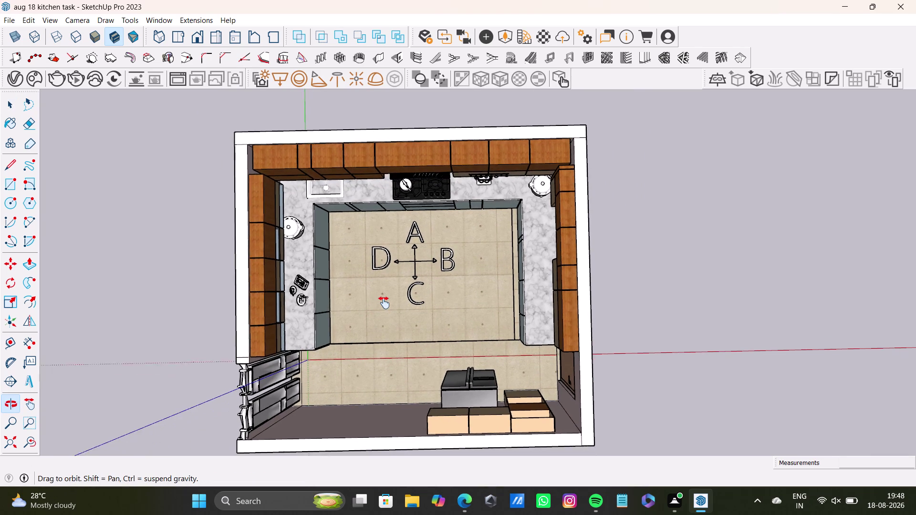
middle_drag(384, 304, 383, 302)
middle_drag(431, 329, 418, 329)
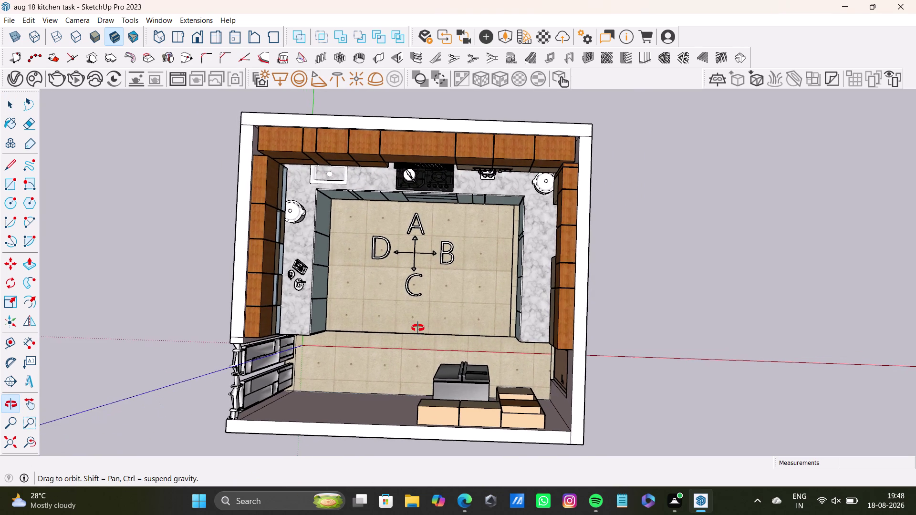
middle_drag(418, 328, 418, 325)
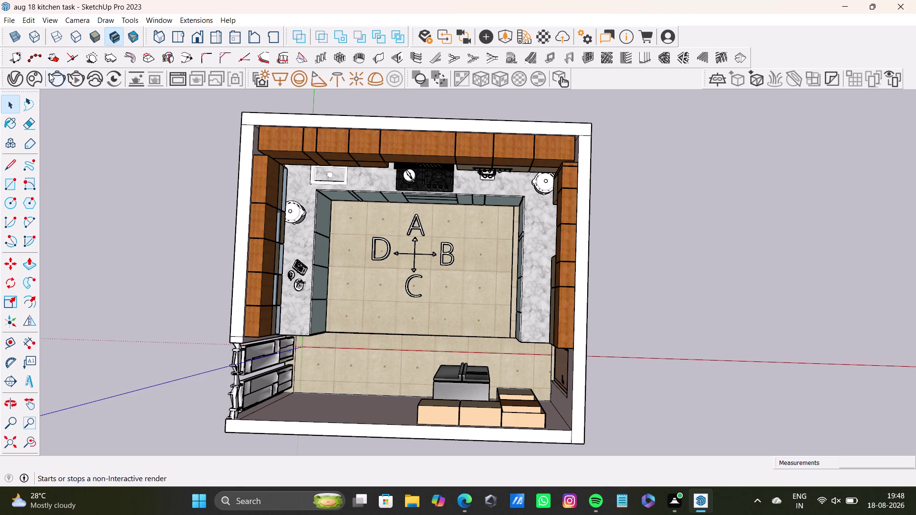
key(super+Print)
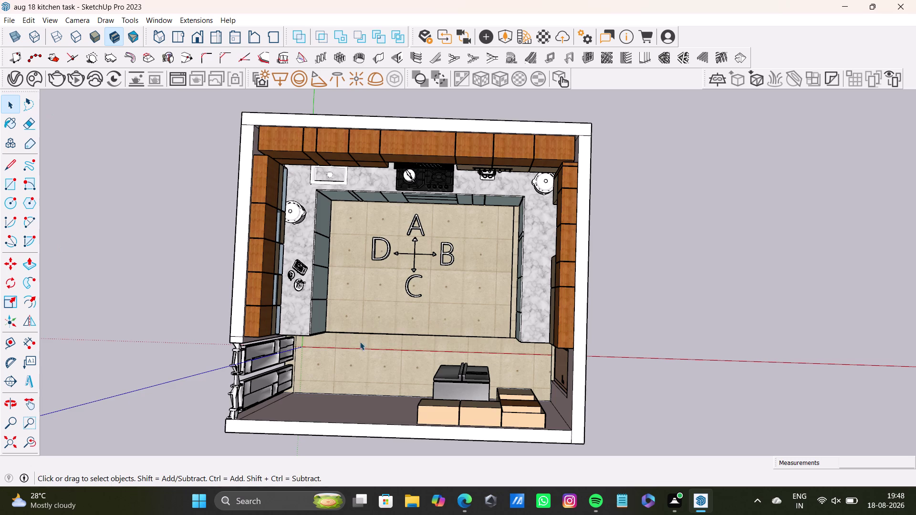
Frame the top view over the A–D floor labels and open the View menu.
scroll(up, 3)
scroll(up, 3)
middle_drag(439, 321, 477, 296)
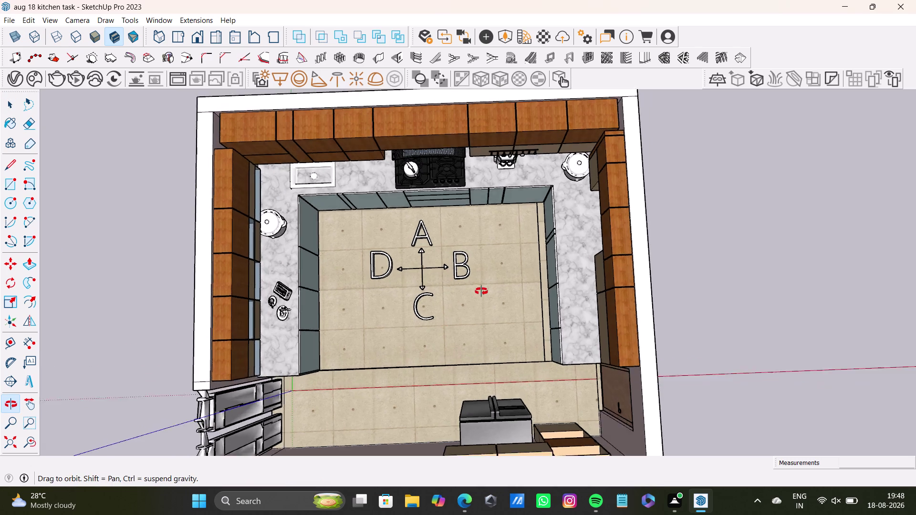
middle_drag(477, 296, 461, 304)
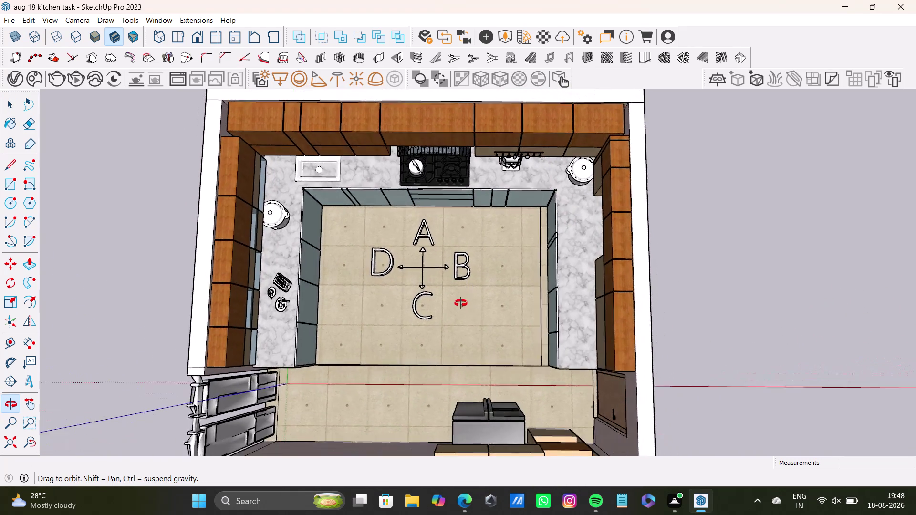
middle_drag(461, 304, 458, 329)
scroll(down, 3)
scroll(down, 3)
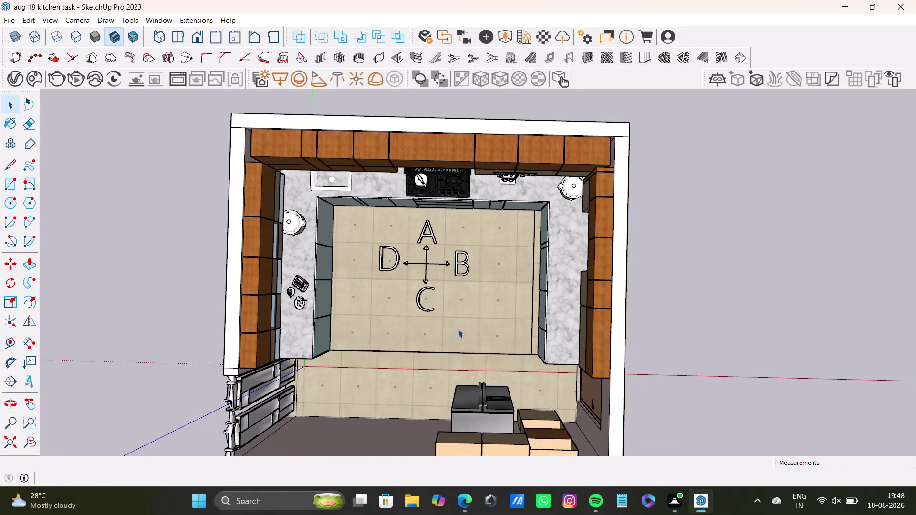
middle_drag(459, 329, 456, 347)
middle_drag(457, 347, 459, 314)
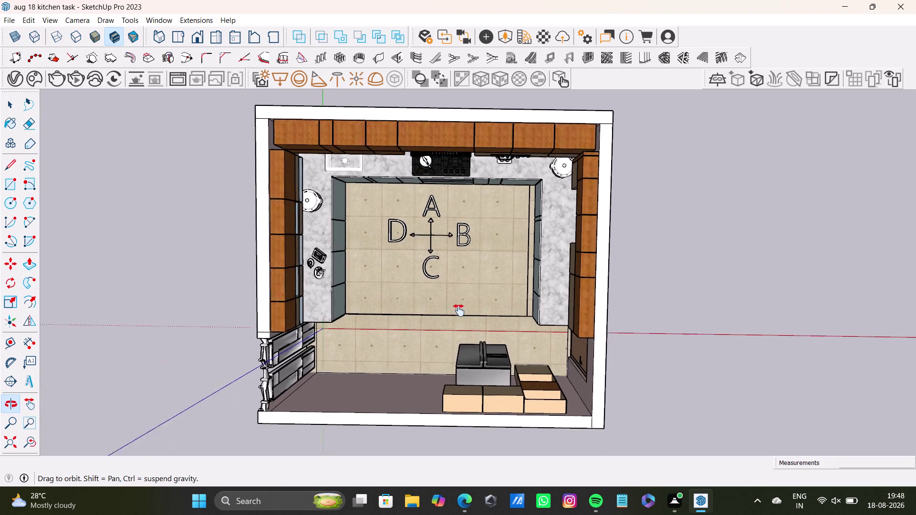
middle_drag(459, 313, 454, 331)
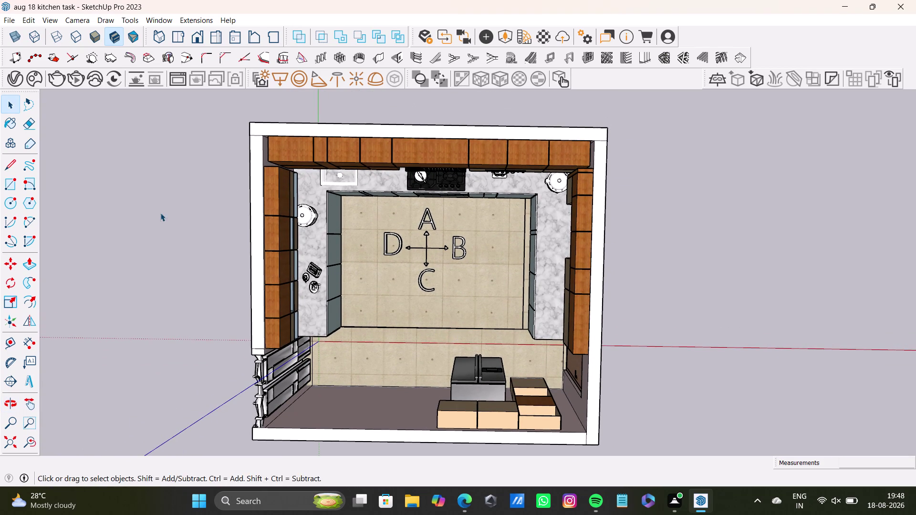
click(10, 20)
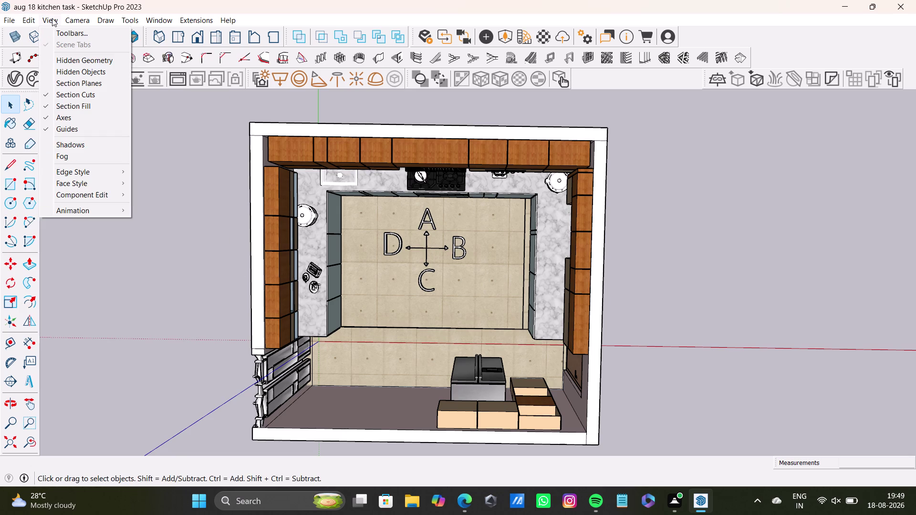
Save the overhead kitchen view as Scene 1 and orbit toward the far counter.
click(74, 211)
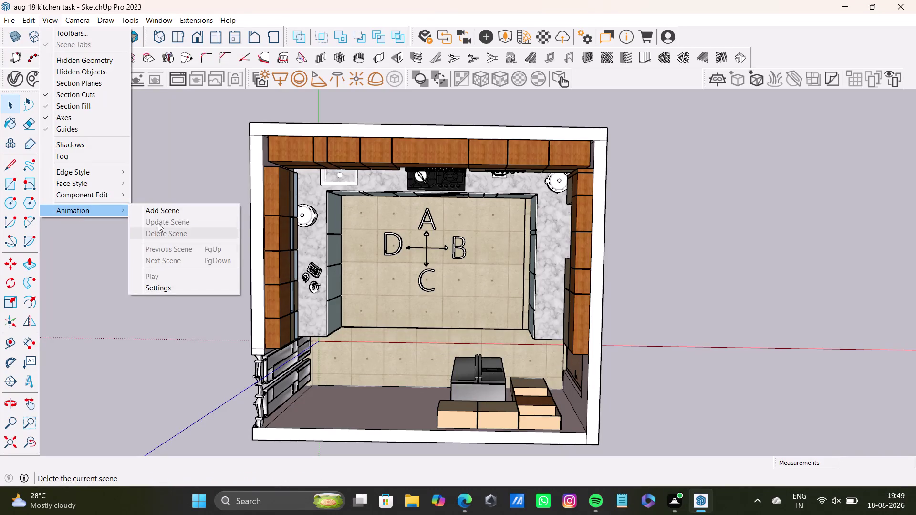
click(160, 213)
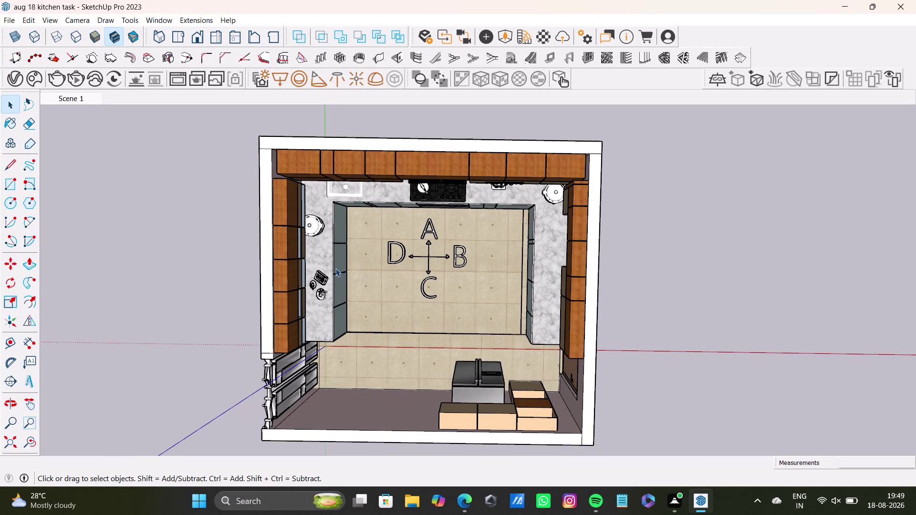
middle_drag(428, 240, 123, 157)
middle_drag(425, 294, 445, 198)
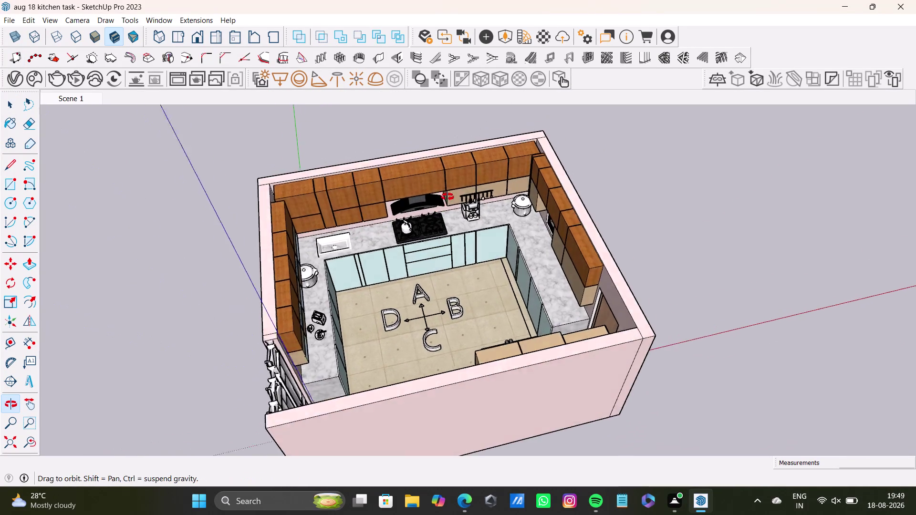
middle_drag(445, 198, 527, 180)
scroll(up, 3)
Orbit and zoom to frame the stove wall and cooktop at eye level.
middle_drag(507, 320, 391, 334)
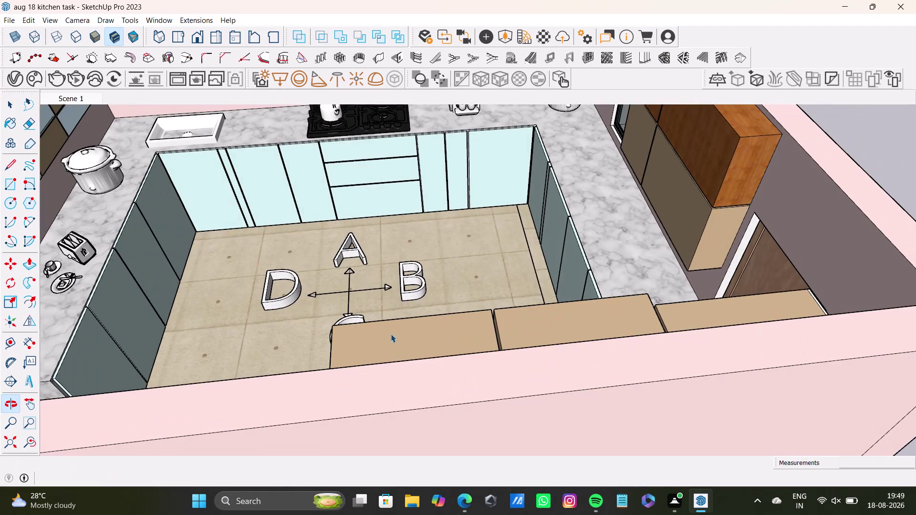
scroll(down, 3)
middle_drag(473, 242, 461, 353)
scroll(up, 3)
middle_drag(456, 331, 473, 333)
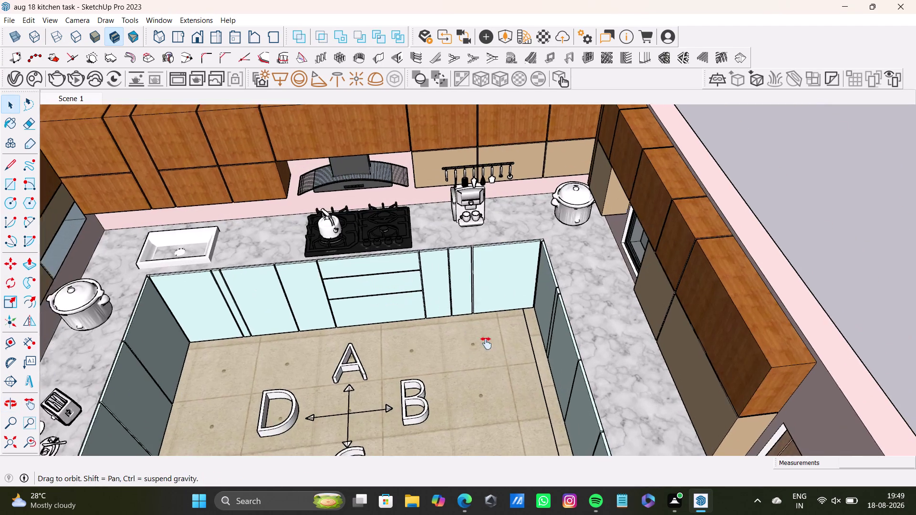
middle_drag(472, 333, 517, 397)
scroll(up, 3)
middle_drag(489, 374, 494, 257)
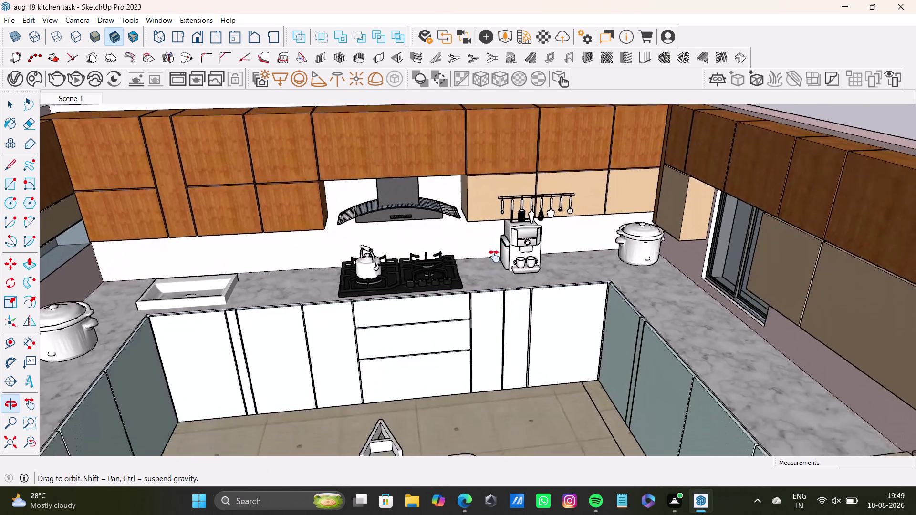
middle_drag(494, 257, 515, 257)
scroll(down, 3)
middle_drag(512, 257, 502, 260)
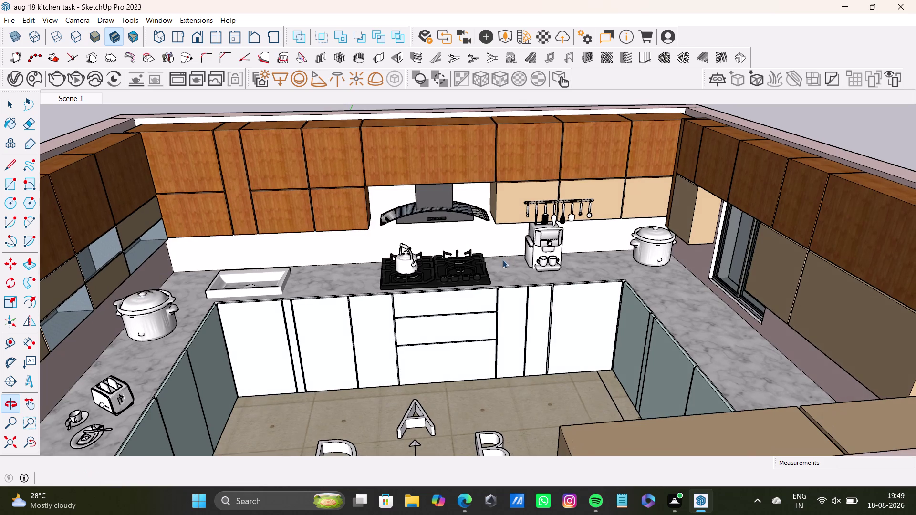
Save the stove wall view as Scene 2.
click(46, 20)
click(70, 215)
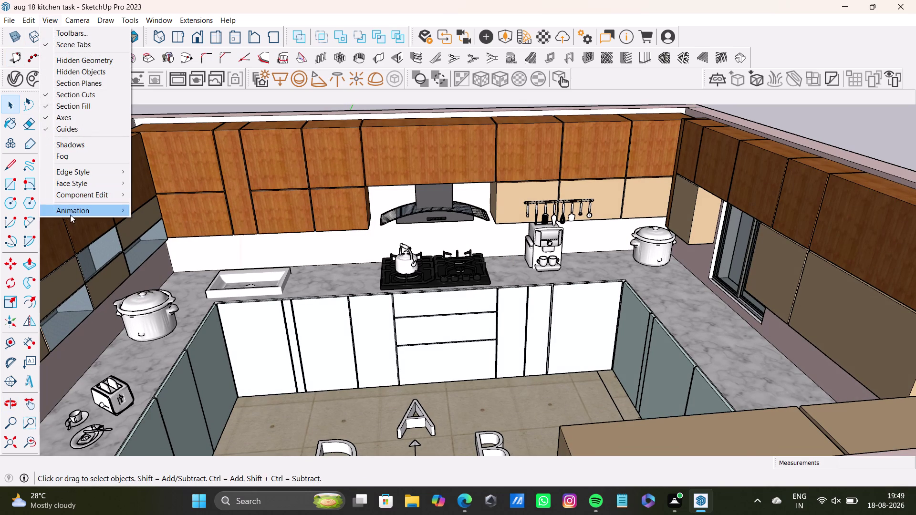
click(165, 212)
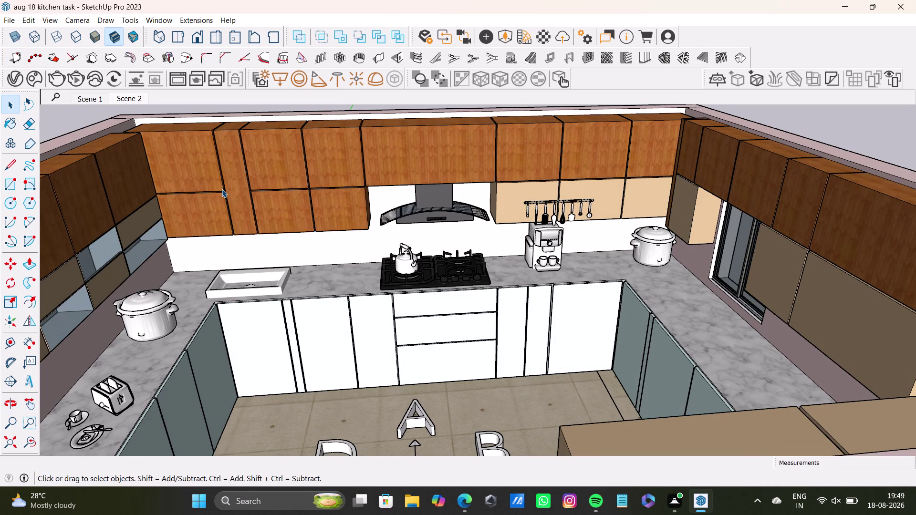
Orbit and zoom to frame the pantry units and back counter.
middle_drag(471, 311, 161, 348)
scroll(down, 3)
middle_drag(322, 251, 402, 346)
middle_drag(410, 355, 343, 355)
scroll(up, 3)
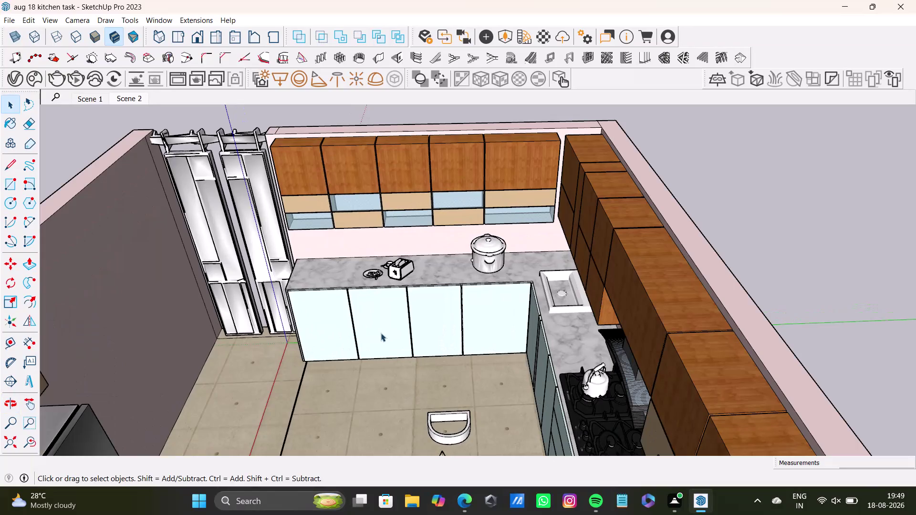
middle_drag(383, 333, 423, 358)
middle_drag(422, 357, 406, 341)
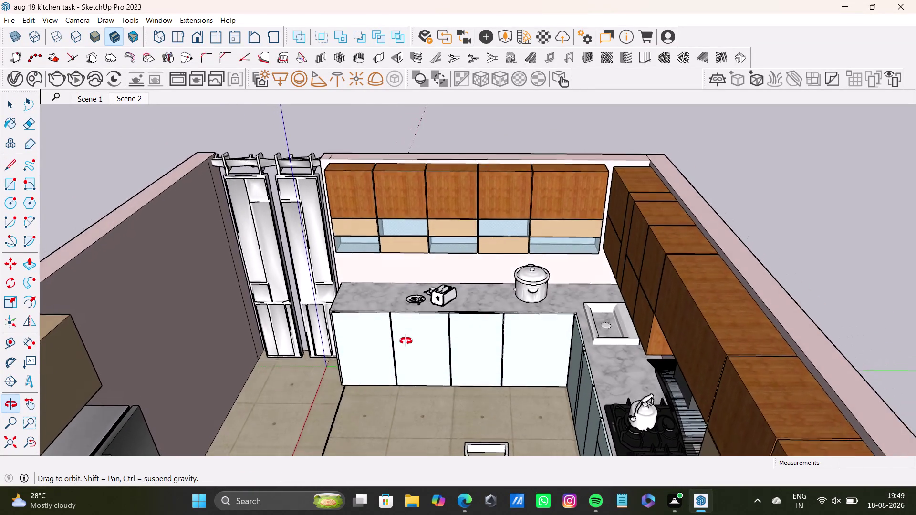
middle_drag(406, 341, 406, 316)
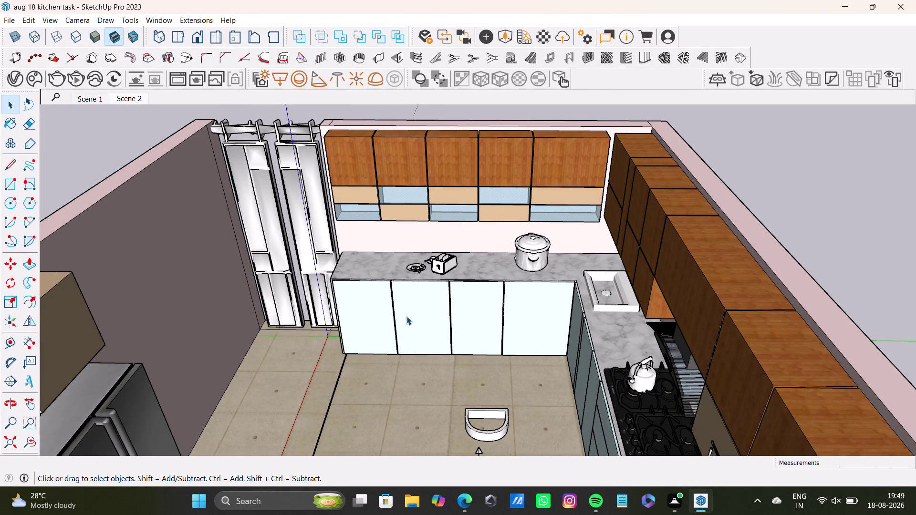
Save the pantry and back counter view as Scene 3.
click(49, 21)
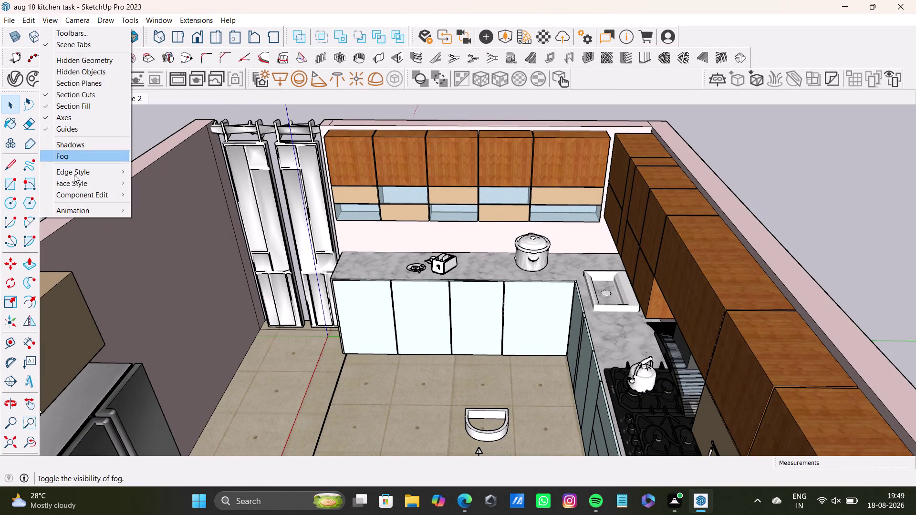
click(82, 211)
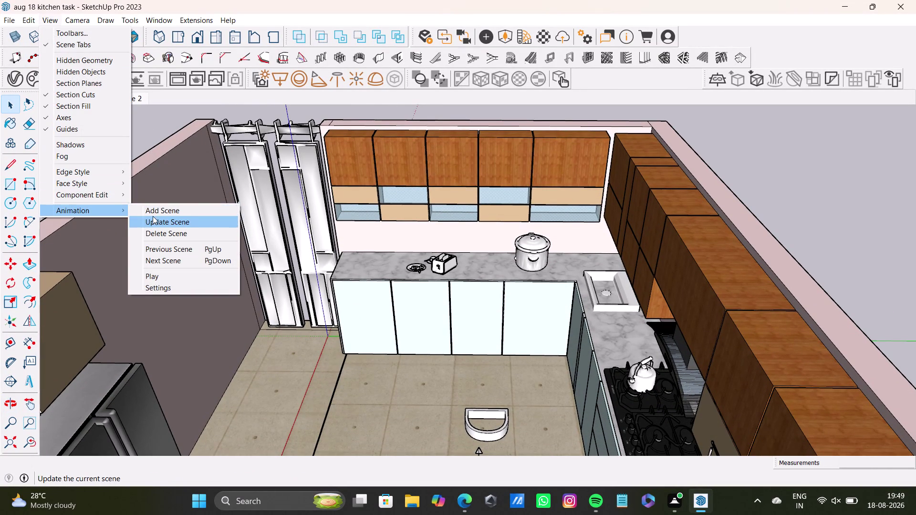
click(153, 215)
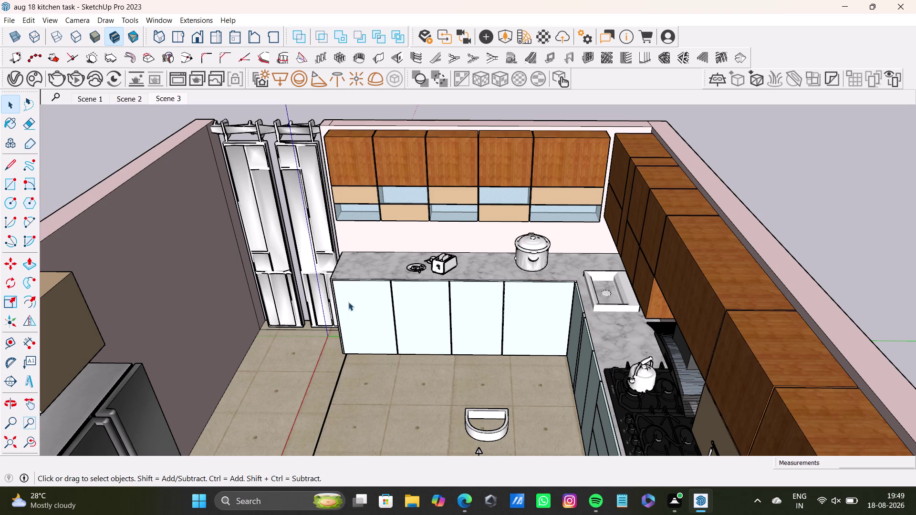
Orbit around to frame the fridge and its overhead cabinets.
middle_drag(427, 325, 175, 352)
middle_drag(279, 277, 413, 354)
middle_drag(448, 367, 357, 423)
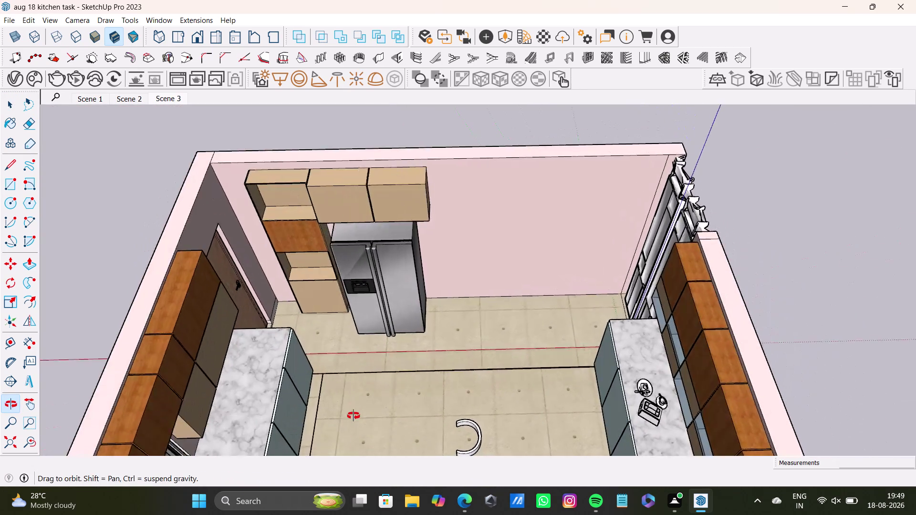
middle_drag(357, 423, 301, 376)
middle_click(314, 370)
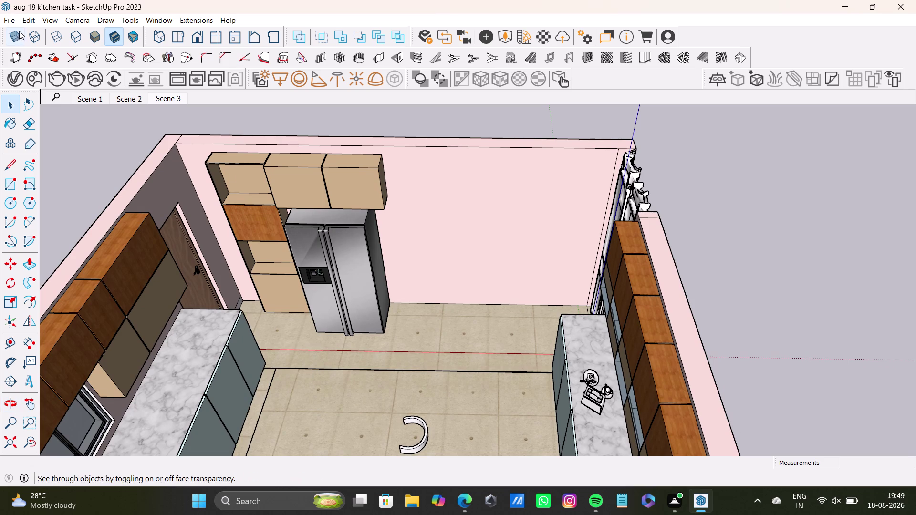
Save the fridge and overhead cabinets view as Scene 4.
click(47, 19)
click(79, 208)
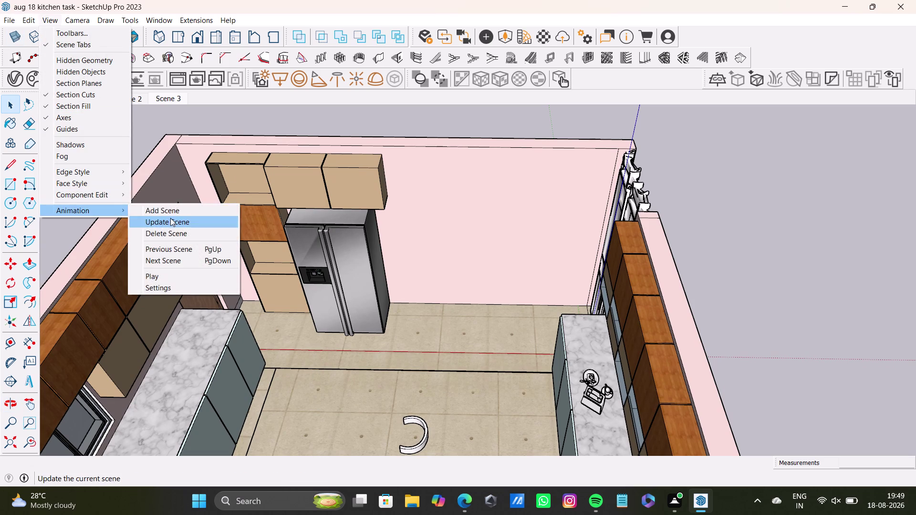
click(171, 213)
Orbit and zoom in closer to the back counter and door.
middle_drag(443, 339, 192, 358)
middle_drag(388, 273, 391, 362)
middle_drag(427, 359, 364, 374)
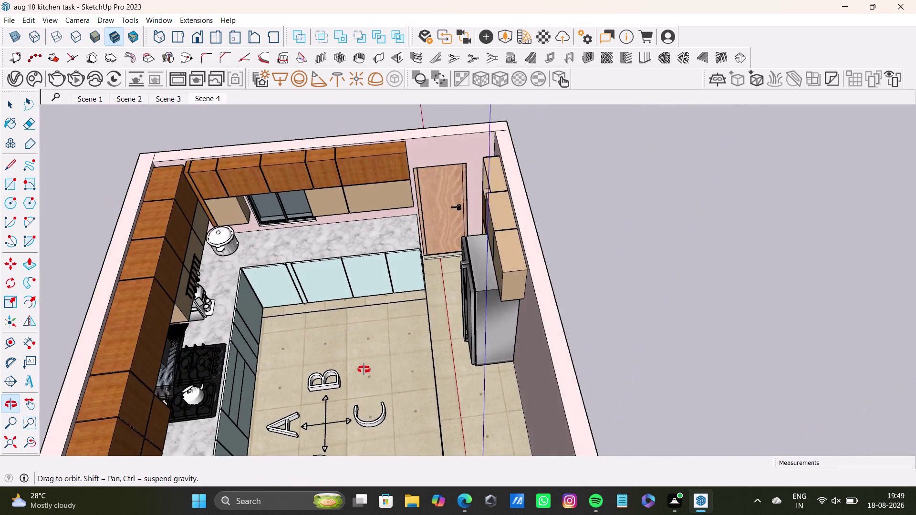
middle_drag(364, 374, 370, 415)
scroll(up, 3)
middle_drag(377, 392, 410, 391)
middle_drag(419, 392, 356, 381)
scroll(up, 3)
middle_drag(355, 380, 356, 400)
middle_drag(359, 385, 359, 378)
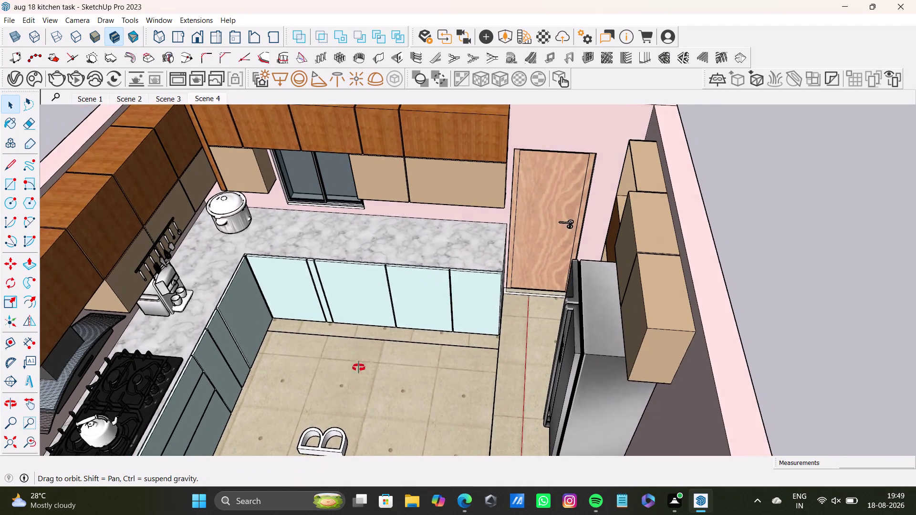
middle_drag(359, 378, 362, 306)
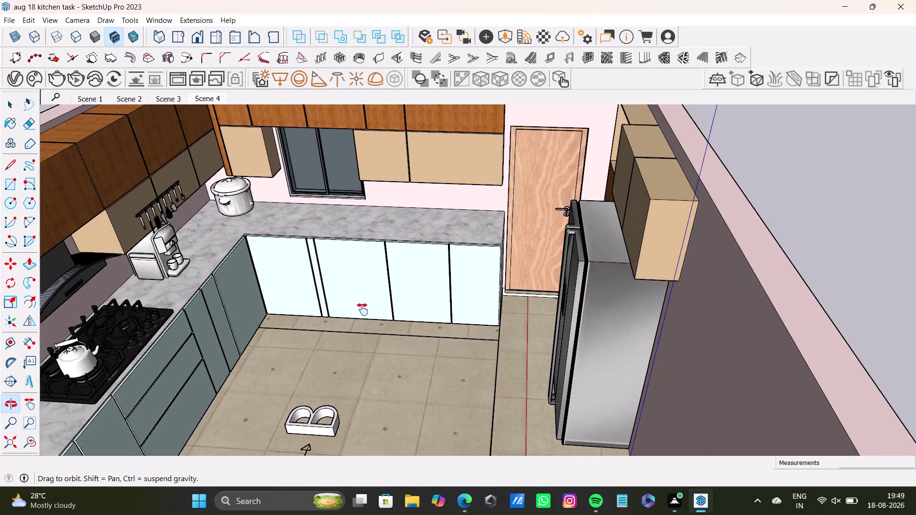
middle_drag(362, 306, 363, 339)
scroll(down, 3)
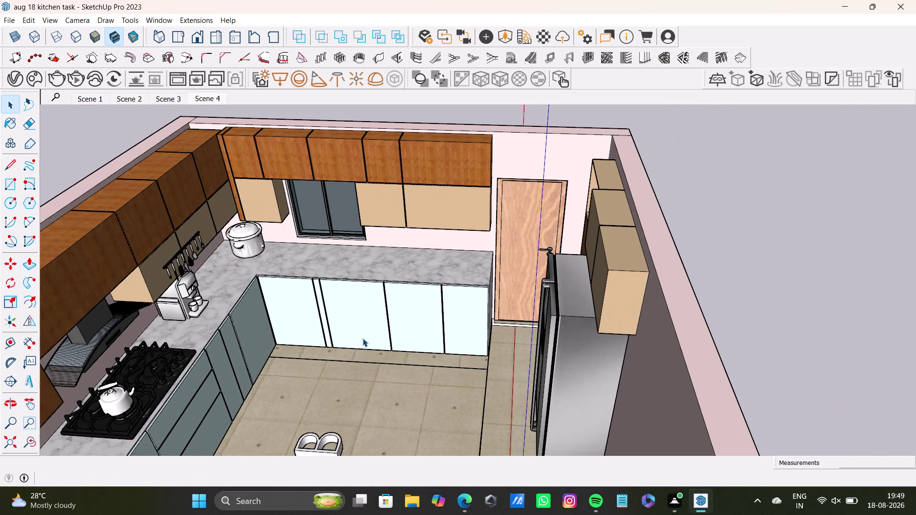
Pull back and refine the view to frame the back counter, window and door.
middle_drag(363, 338, 359, 332)
middle_drag(359, 332, 361, 323)
middle_drag(369, 323, 397, 329)
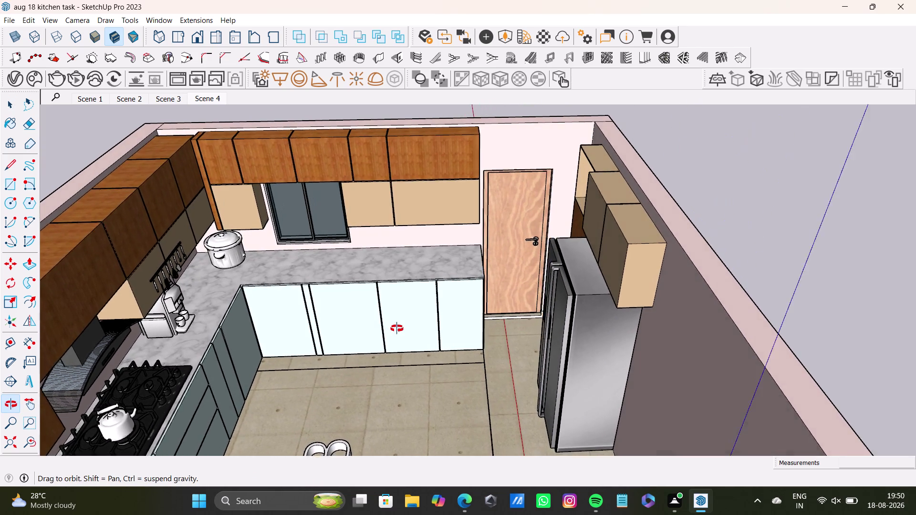
middle_drag(396, 328, 408, 331)
middle_drag(409, 327, 449, 302)
scroll(up, 3)
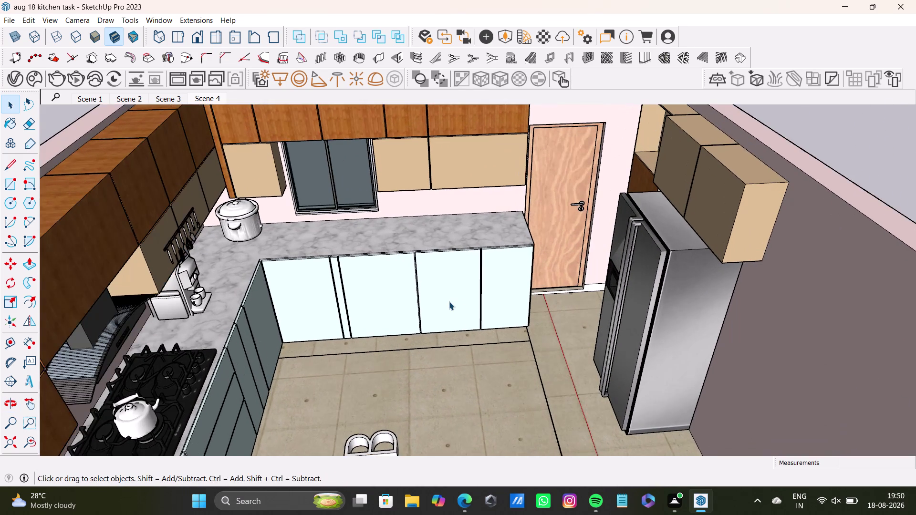
middle_drag(449, 301, 454, 310)
middle_drag(455, 310, 486, 318)
scroll(down, 3)
middle_drag(487, 315, 488, 282)
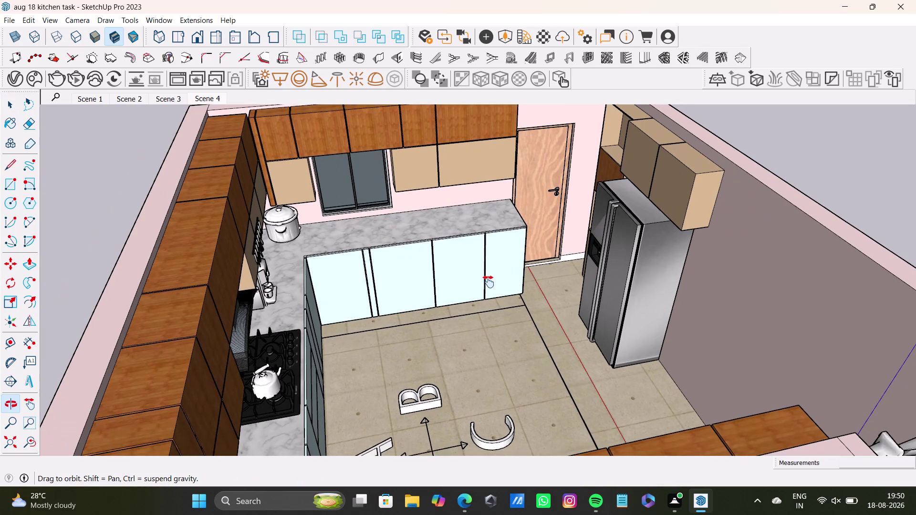
middle_drag(489, 282, 469, 292)
middle_drag(478, 295, 418, 311)
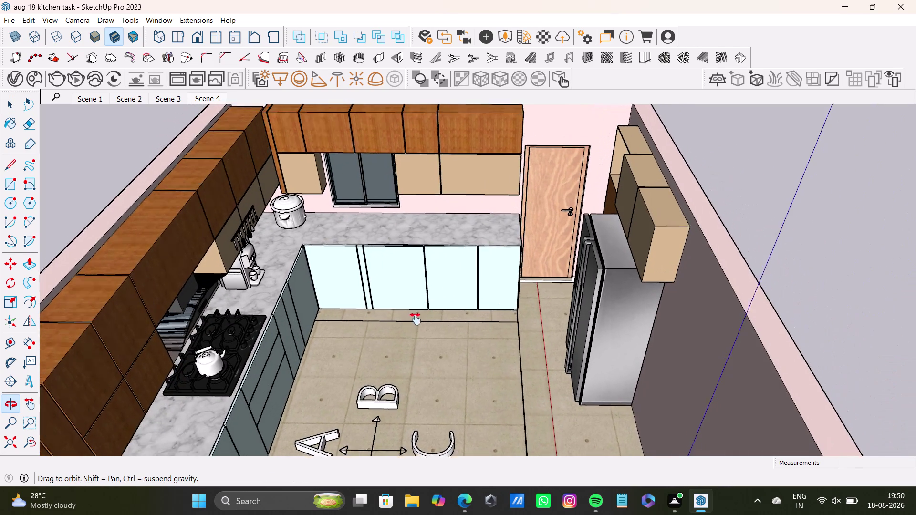
middle_drag(418, 312, 409, 336)
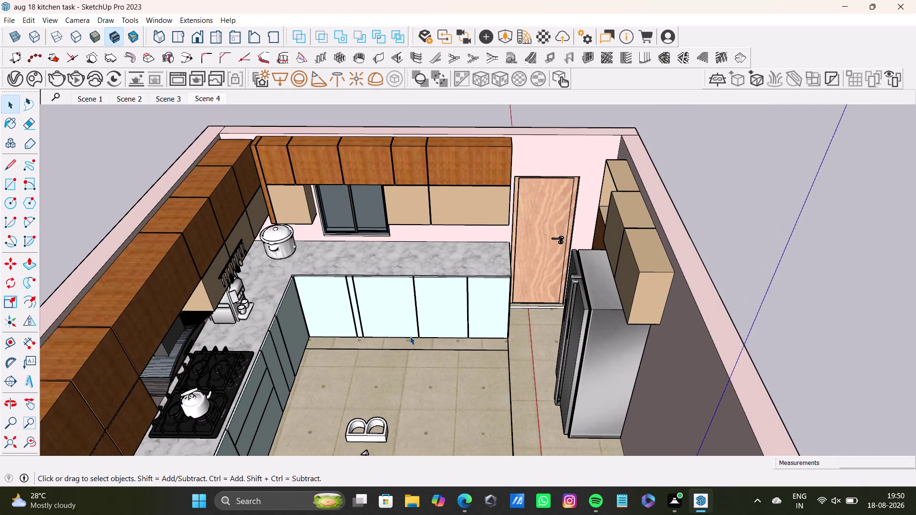
middle_drag(410, 336, 403, 308)
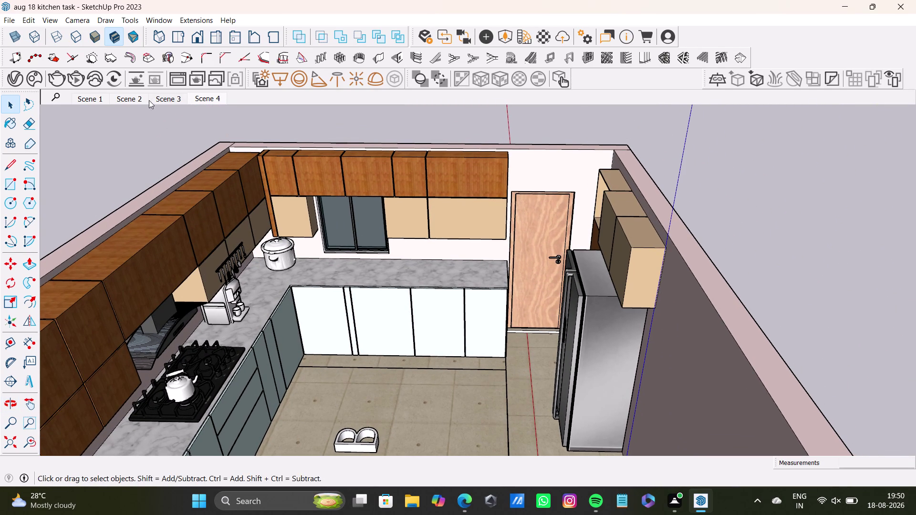
click(43, 17)
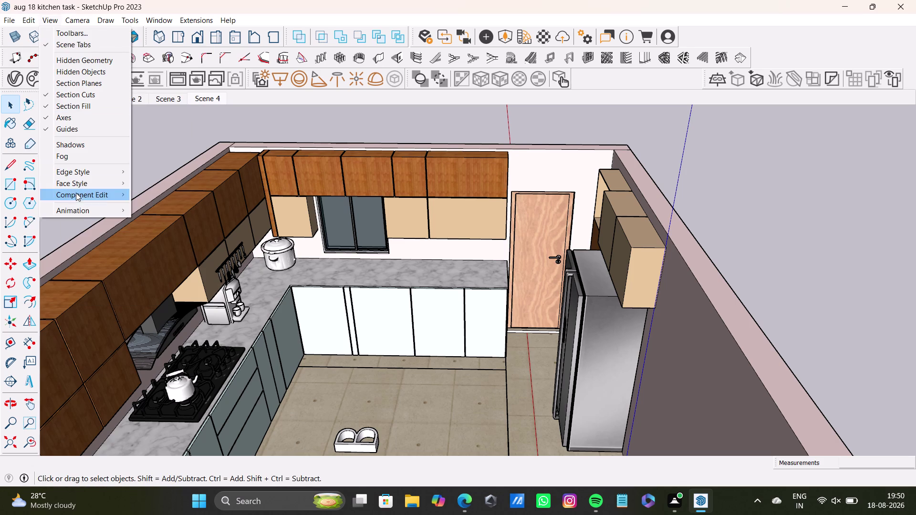
Save the back counter, window and door view as Scene 5.
click(81, 211)
click(172, 213)
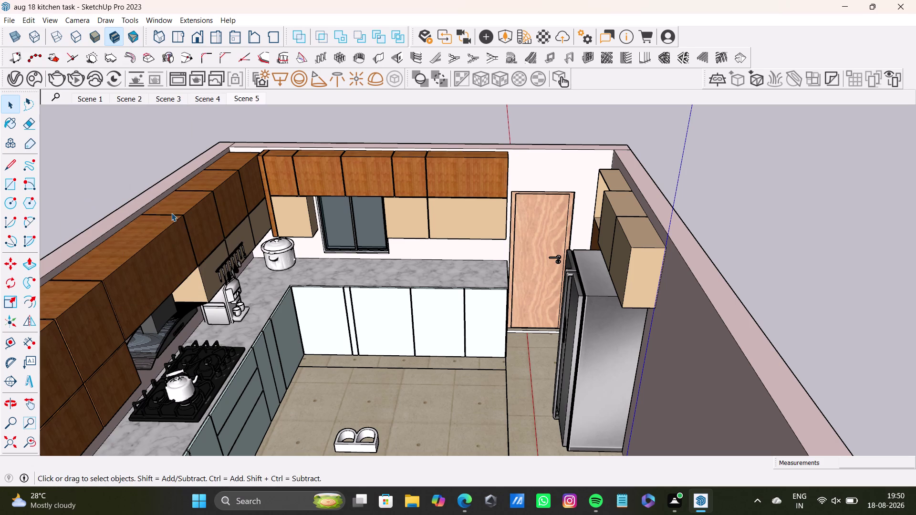
scroll(down, 3)
middle_drag(336, 248, 205, 337)
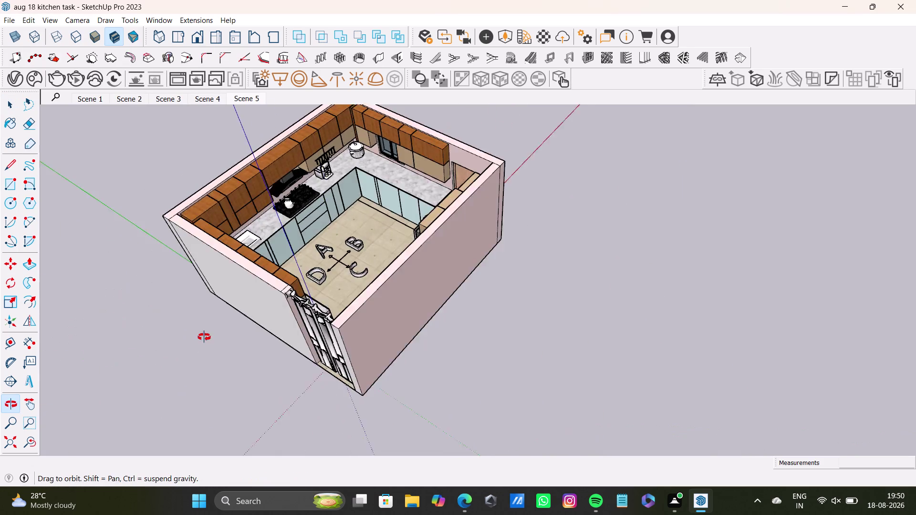
Orbit out to a top-down overview of the whole kitchen.
middle_drag(205, 338, 261, 371)
scroll(up, 3)
middle_drag(350, 290, 346, 290)
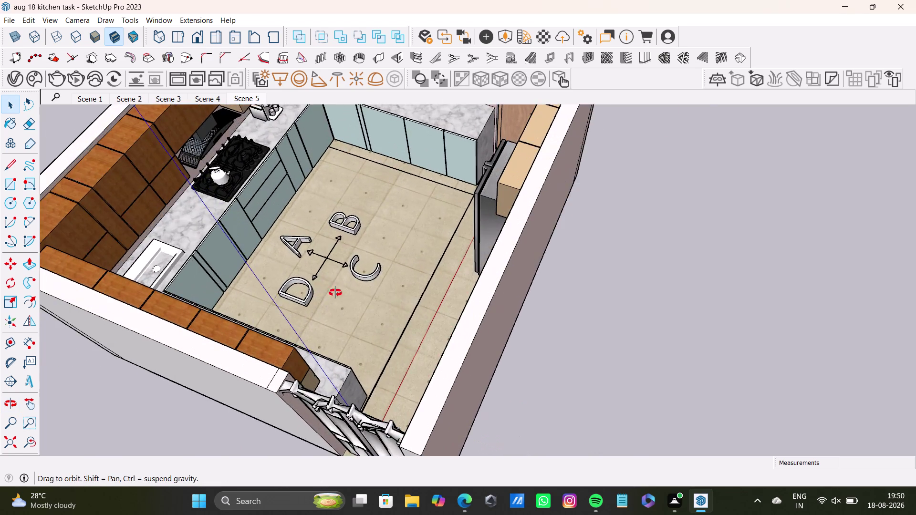
middle_drag(346, 290, 153, 287)
scroll(down, 3)
middle_drag(373, 217, 354, 360)
middle_drag(375, 347, 233, 378)
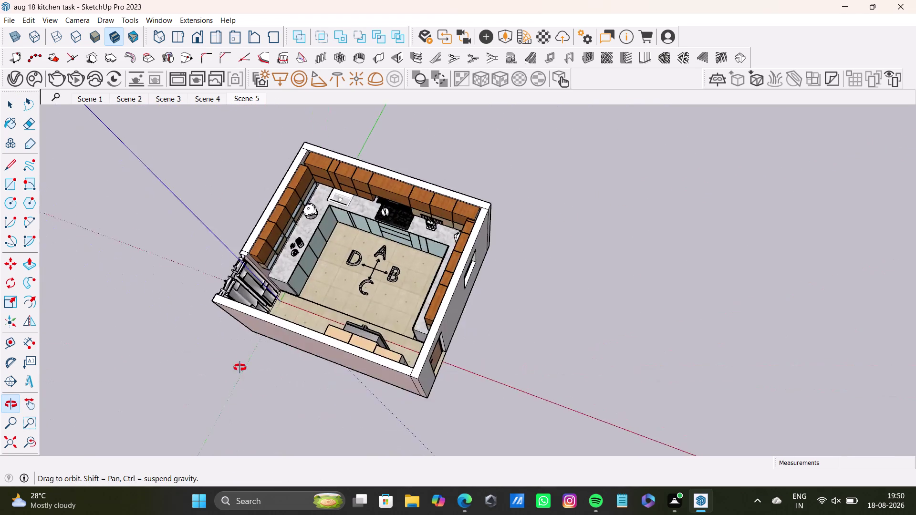
middle_drag(234, 378, 300, 415)
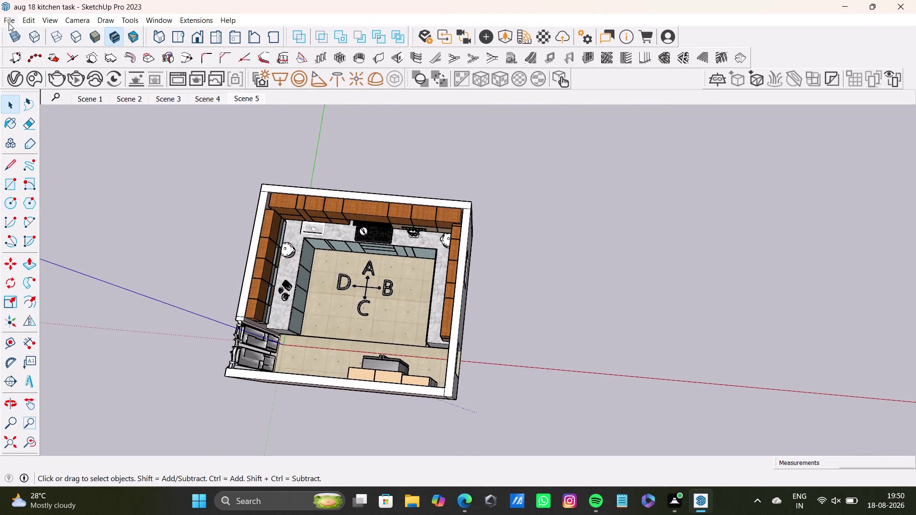
Print scenes 1 to 5 instead of the current view.
click(8, 17)
click(50, 218)
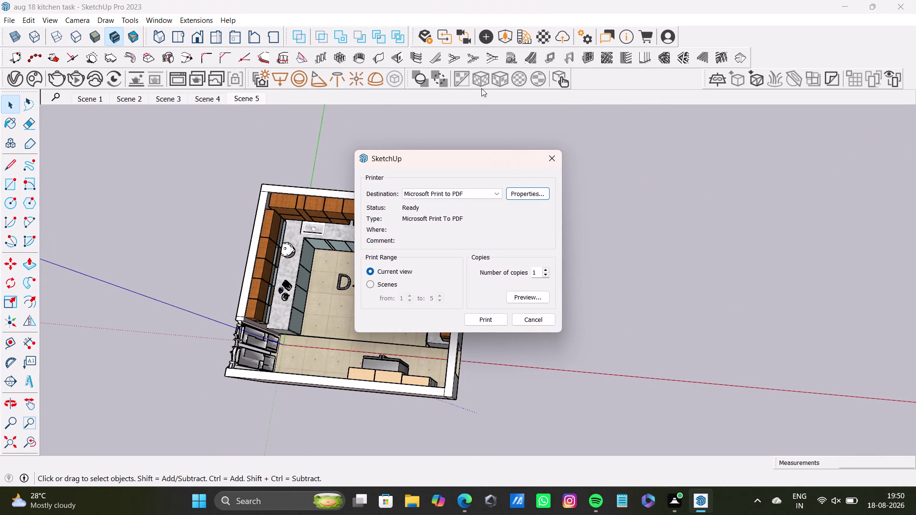
click(371, 284)
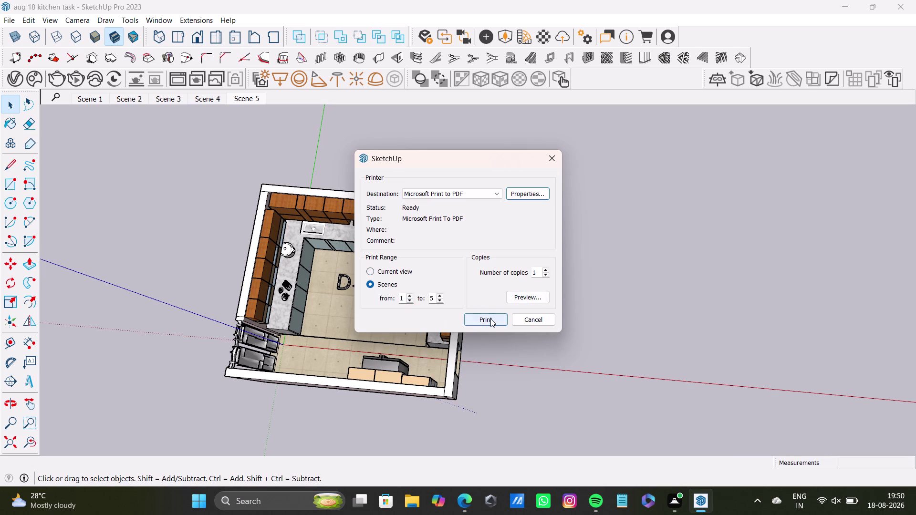
click(490, 319)
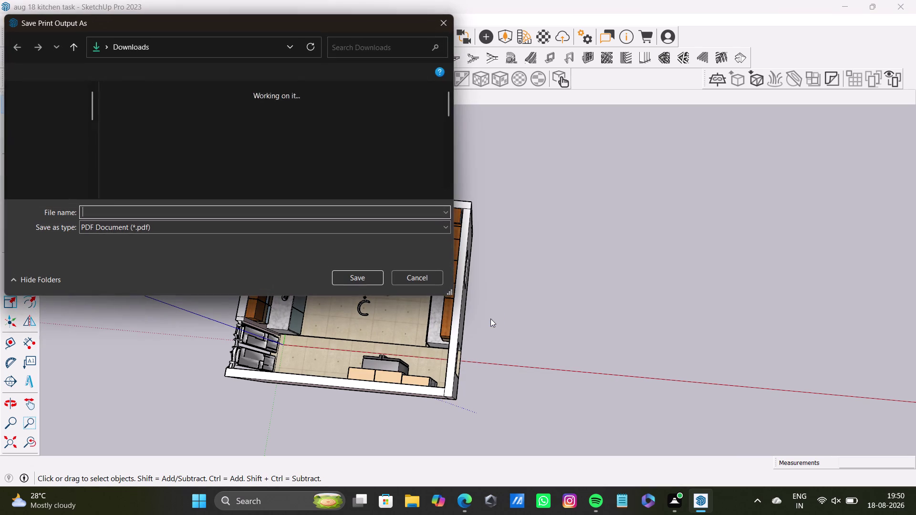
Save the output PDF as 'VIEWS AUG18' to begin printing.
click(125, 215)
text(VIE)
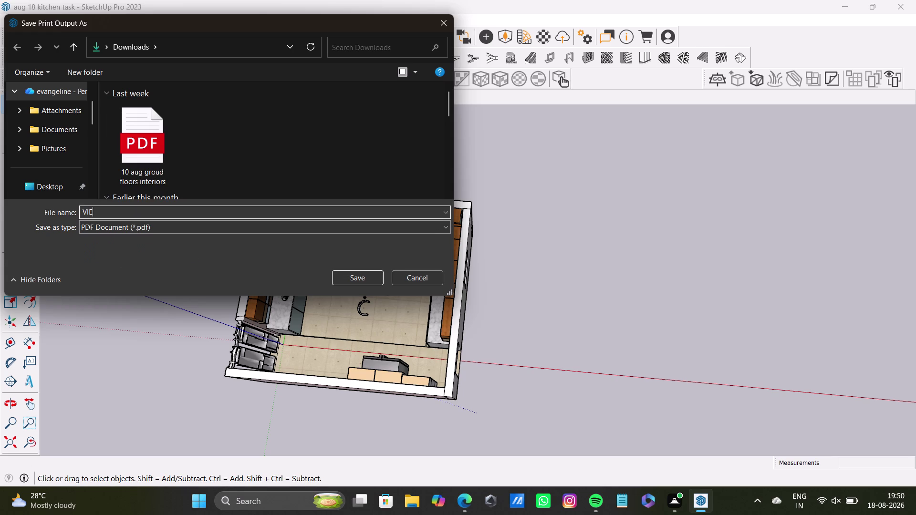
text(WA)
key(BackSpace)
text(S)
key(space)
text(AUG1)
text(8)
key(Return)
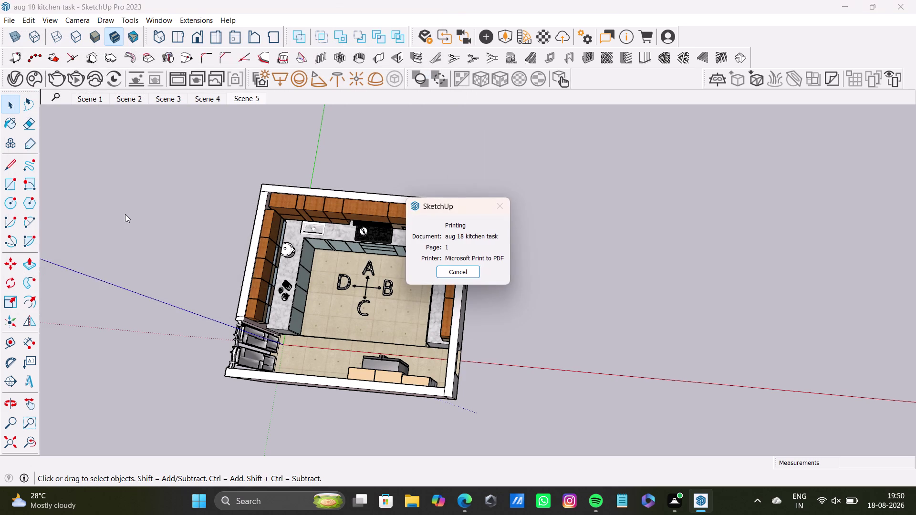